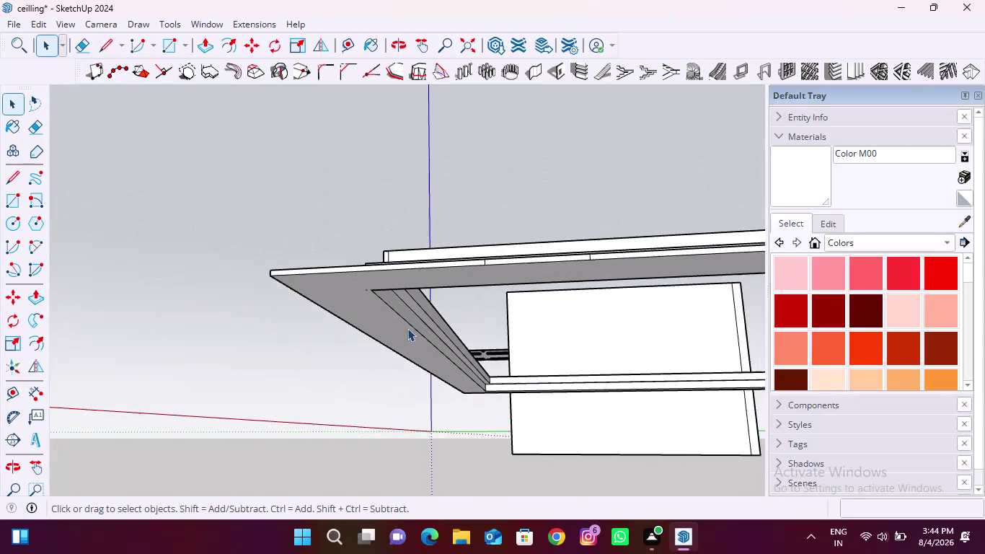
Switch to the Eraser and erase two stray lines at a cornice trim joint.
scroll(up, 3)
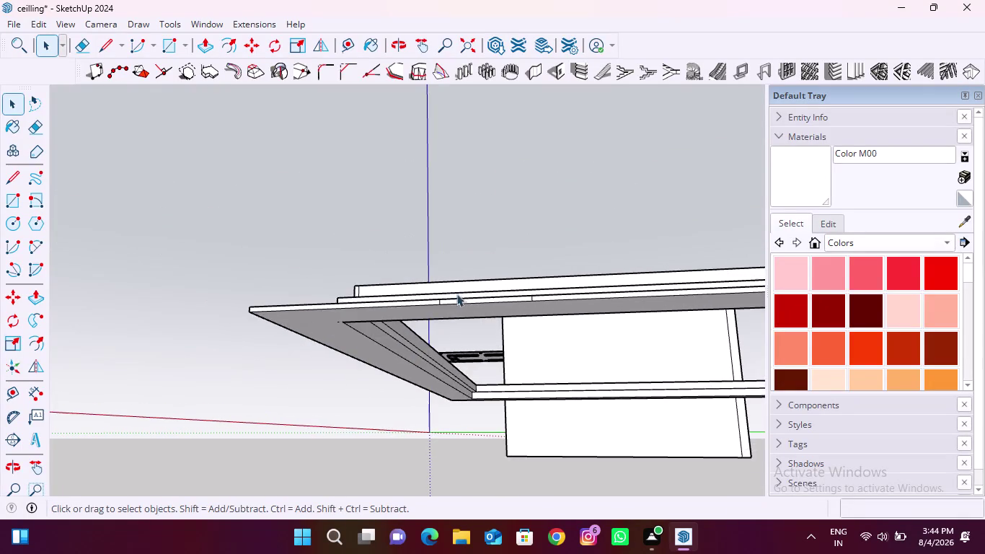
scroll(up, 3)
middle_drag(448, 320, 475, 374)
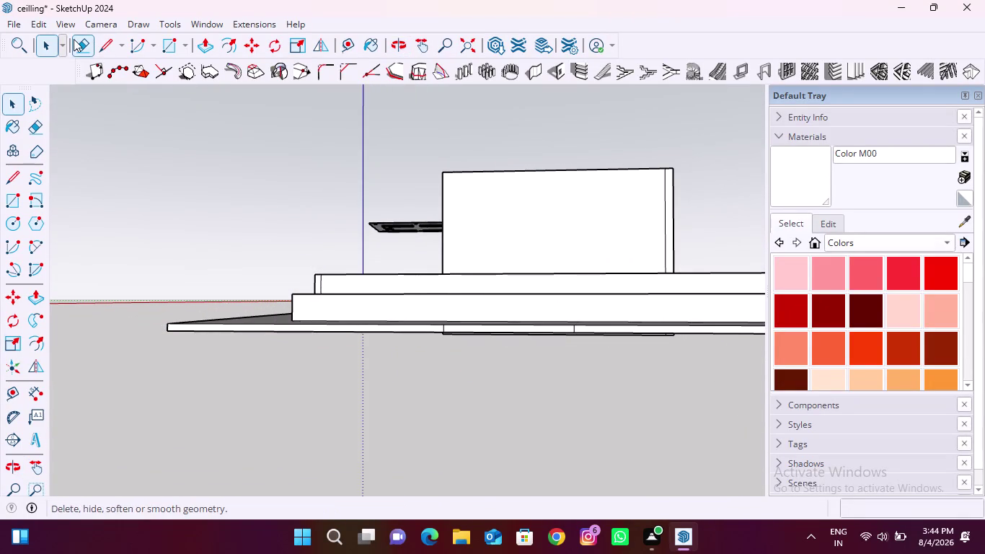
click(74, 39)
scroll(up, 3)
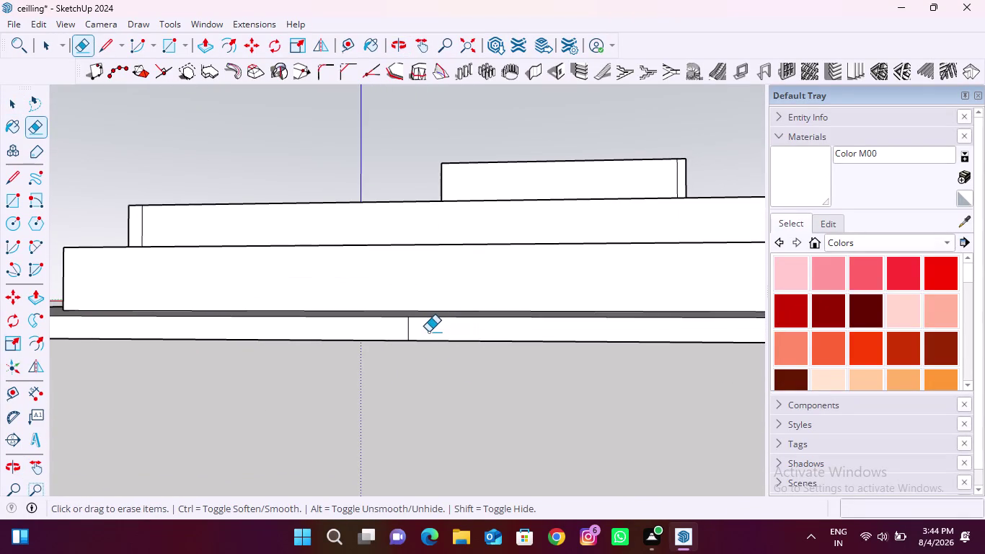
drag(419, 332, 379, 332)
scroll(down, 3)
scroll(up, 3)
drag(626, 332, 586, 337)
scroll(down, 3)
Orbit above the corner, then undo the last seven operations.
middle_drag(259, 296, 327, 383)
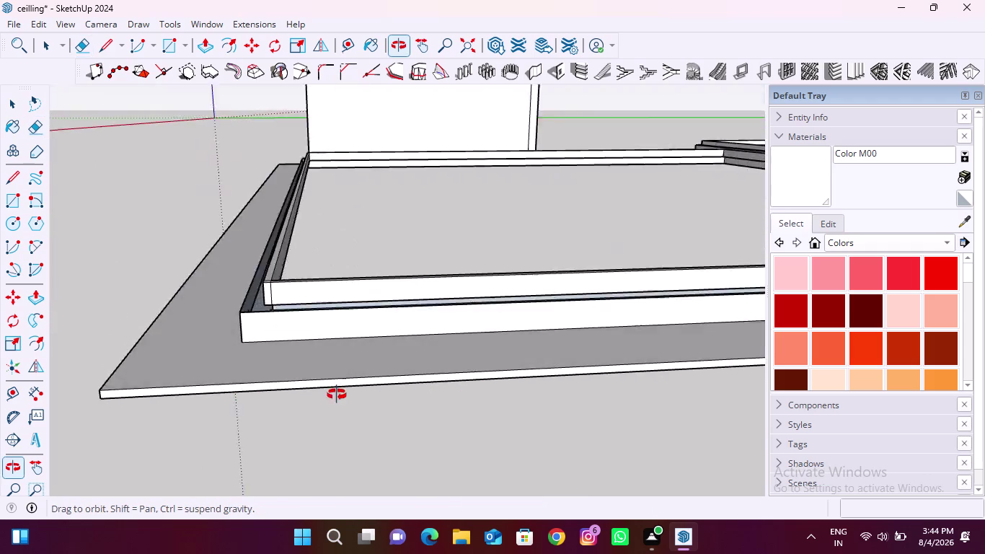
middle_drag(327, 383, 347, 403)
scroll(up, 3)
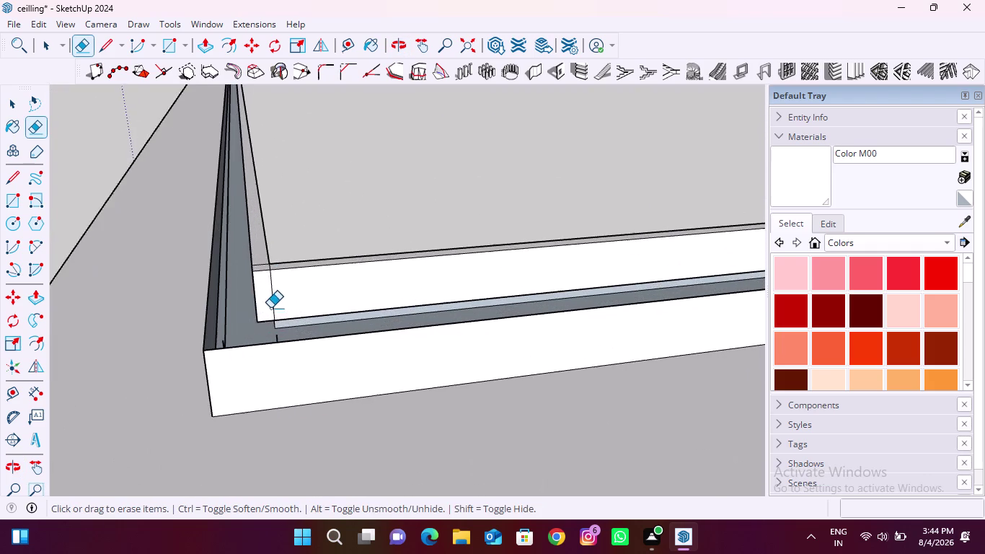
scroll(up, 3)
key(ctrl+z)
key(ctrl+z)
key(ctrl+z)
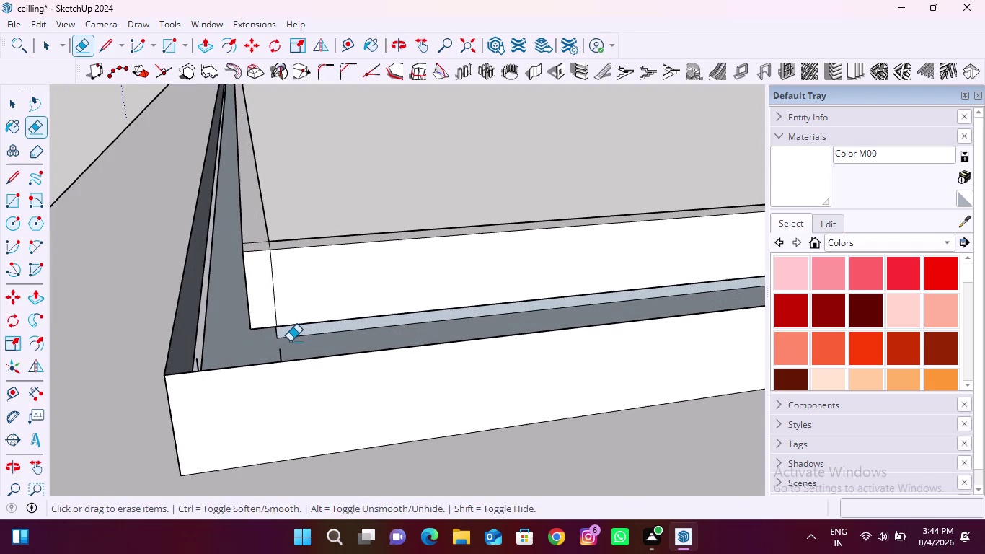
key(ctrl+z)
key(ctrl+z)
key(ctrl+z)
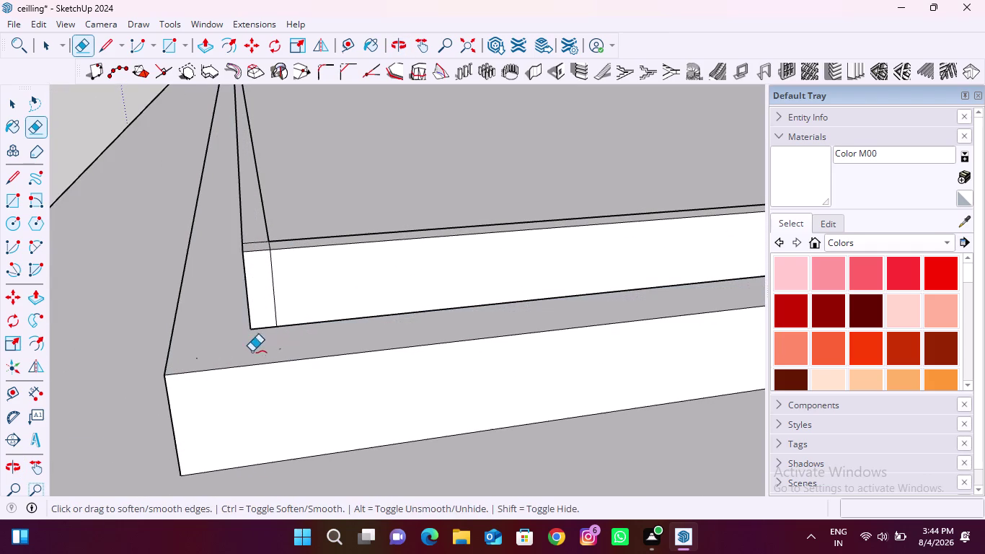
scroll(down, 3)
key(ctrl+z)
Orbit out and toward the notch in the cornice outline.
scroll(down, 3)
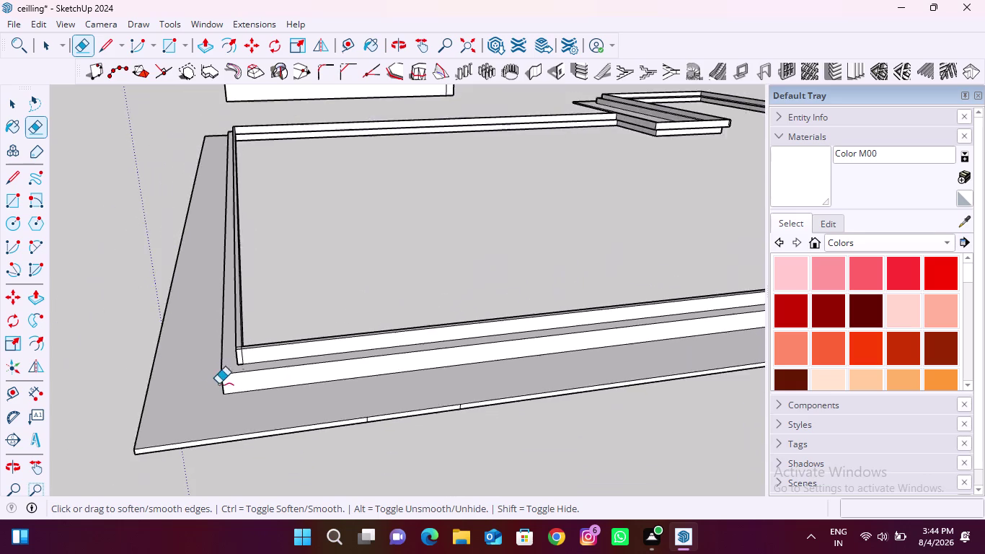
scroll(down, 3)
middle_drag(532, 388, 493, 373)
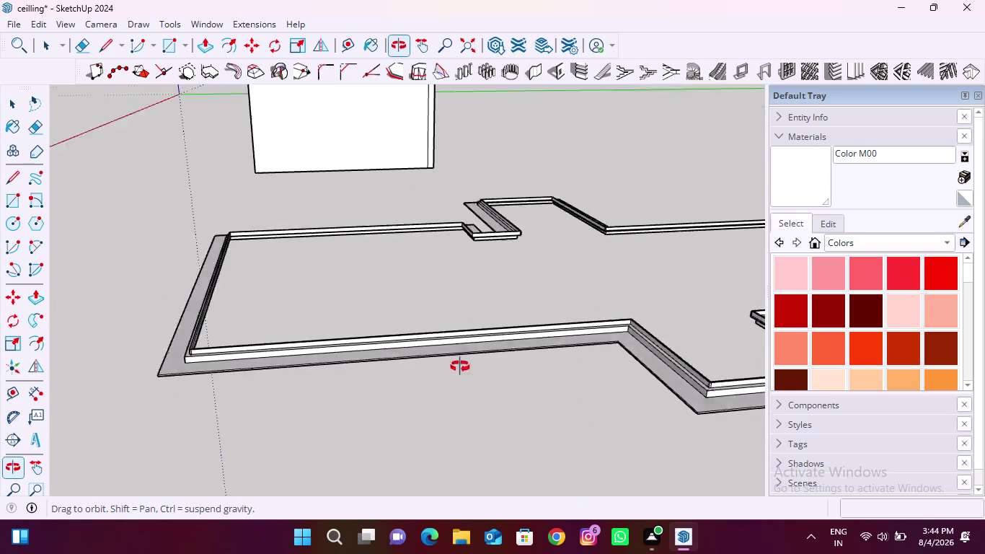
middle_drag(494, 373, 201, 420)
scroll(up, 3)
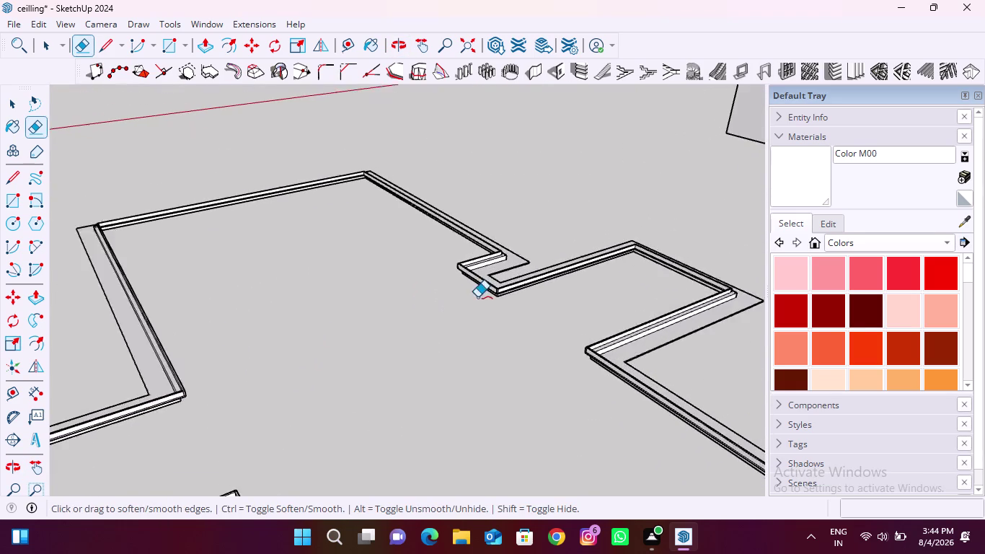
scroll(up, 3)
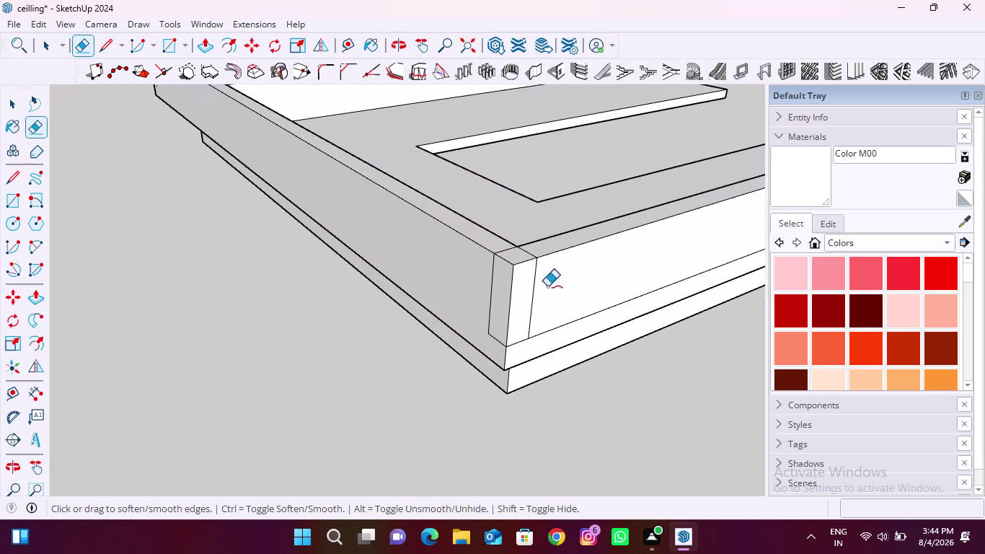
Erase all the stray joint edges around the first trim corner.
drag(548, 286, 531, 296)
drag(503, 299, 490, 293)
drag(489, 318, 499, 342)
drag(539, 321, 541, 336)
scroll(up, 3)
drag(497, 243, 506, 252)
drag(537, 249, 525, 259)
drag(523, 372, 522, 384)
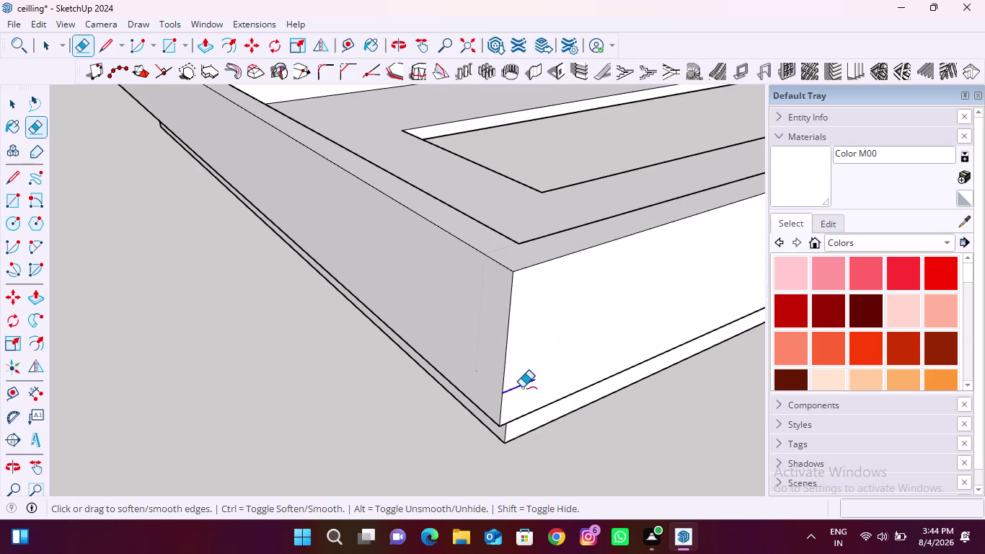
drag(522, 384, 522, 392)
View the trim from below and erase the diagonal joint line on its face.
scroll(down, 3)
scroll(down, 3)
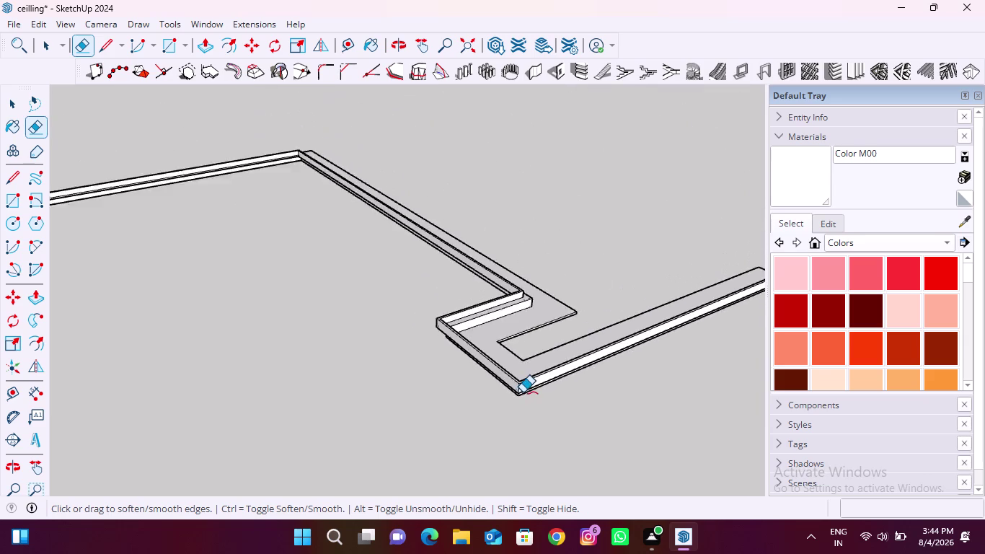
scroll(down, 3)
scroll(down, 3)
scroll(down, 3)
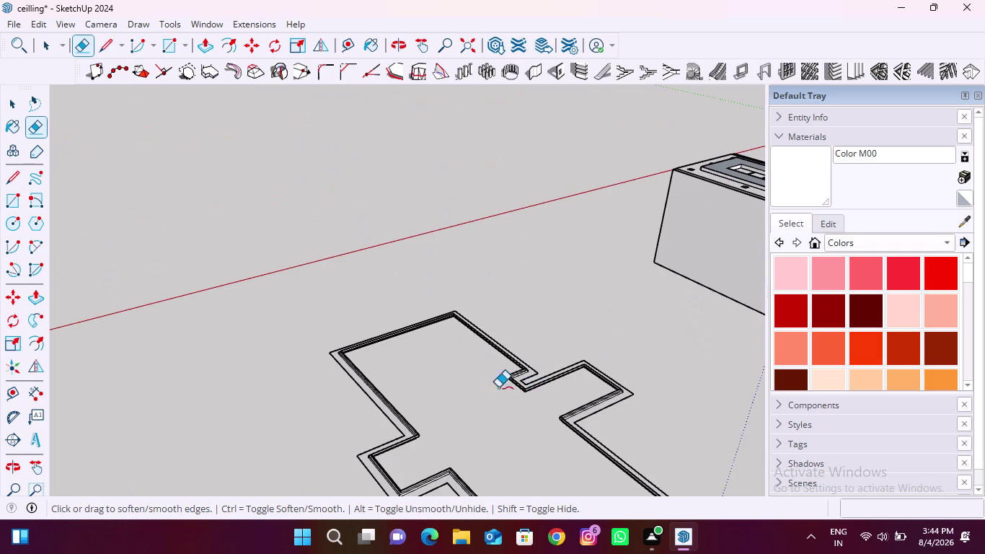
scroll(up, 3)
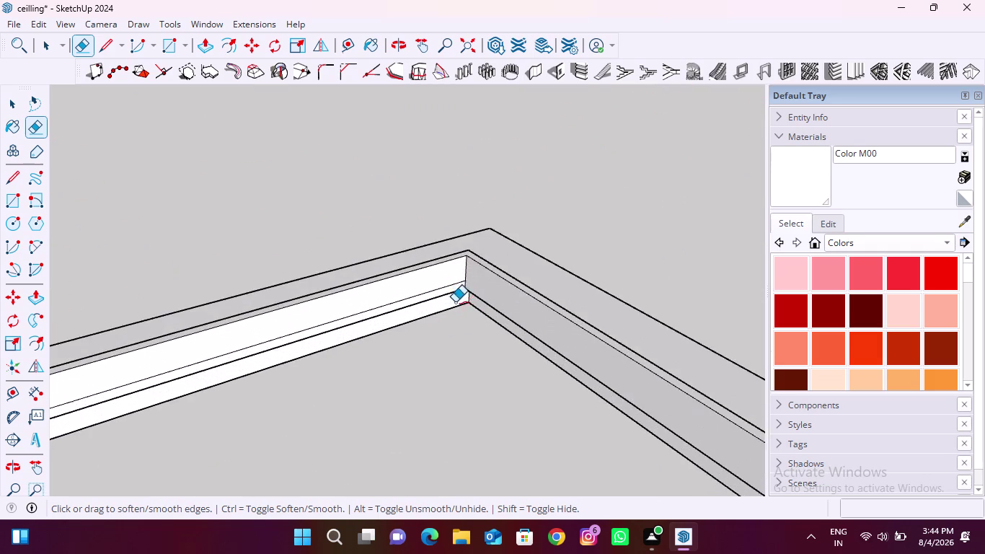
scroll(up, 3)
middle_drag(453, 298, 502, 207)
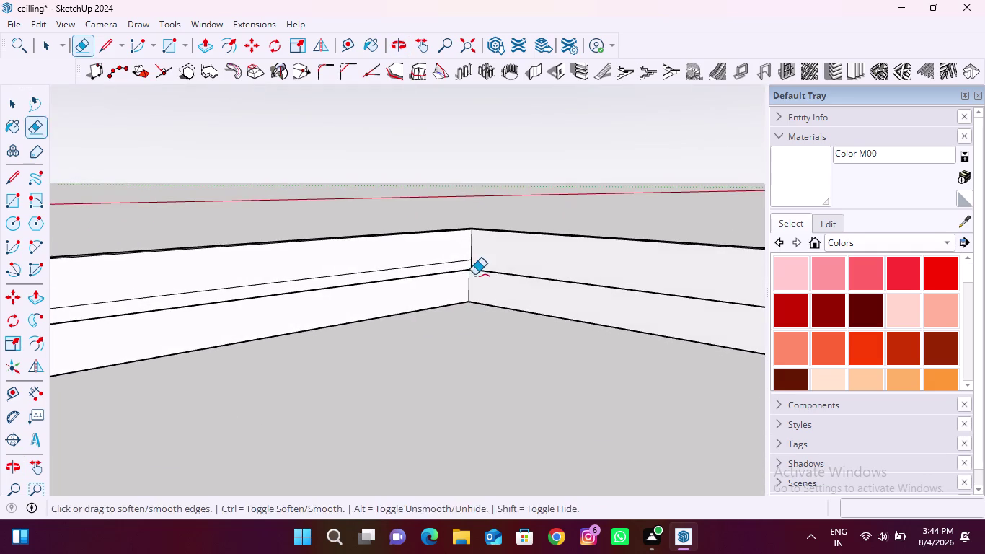
middle_drag(475, 275, 563, 192)
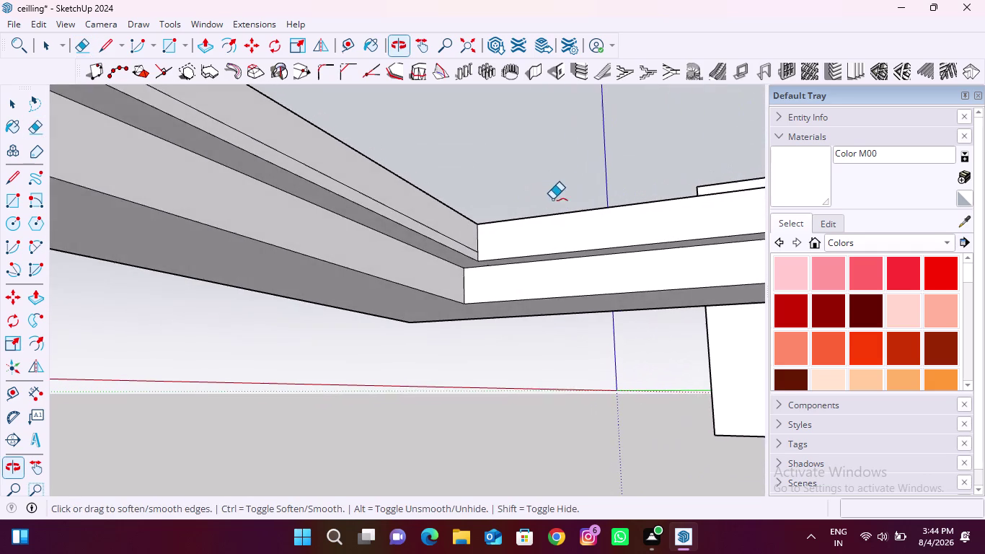
scroll(up, 3)
scroll(up, 3)
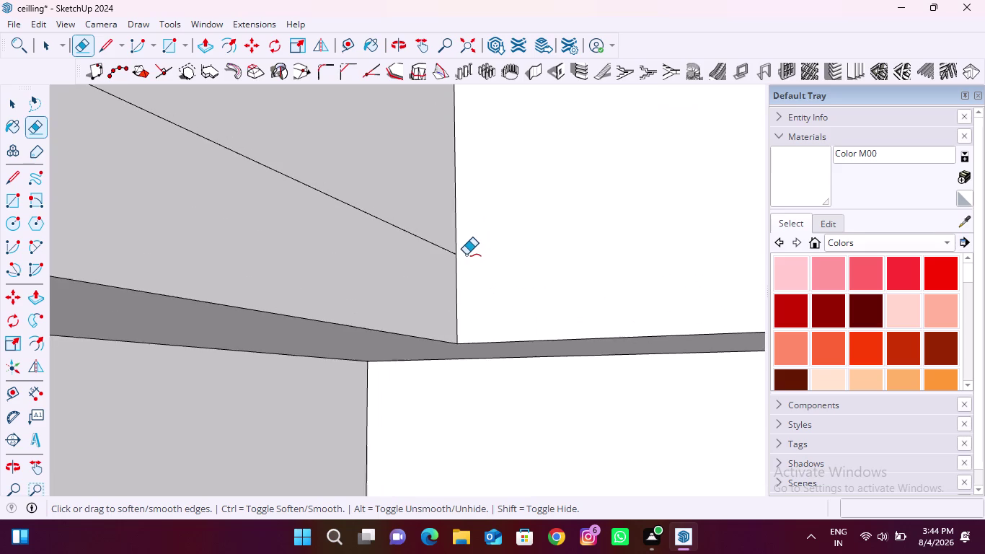
scroll(up, 3)
drag(431, 246, 432, 236)
Orbit under the trim and over to another trim corner from above.
scroll(down, 3)
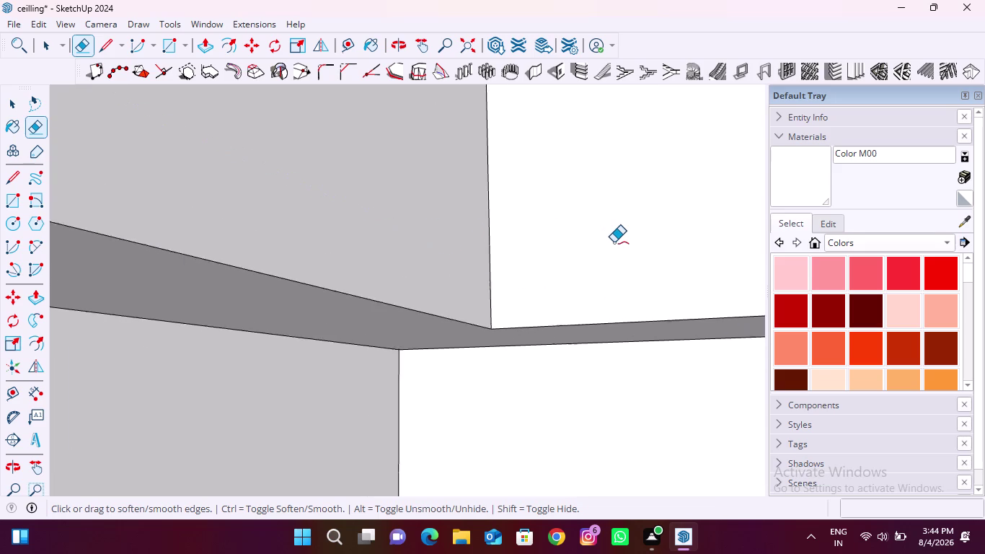
scroll(down, 3)
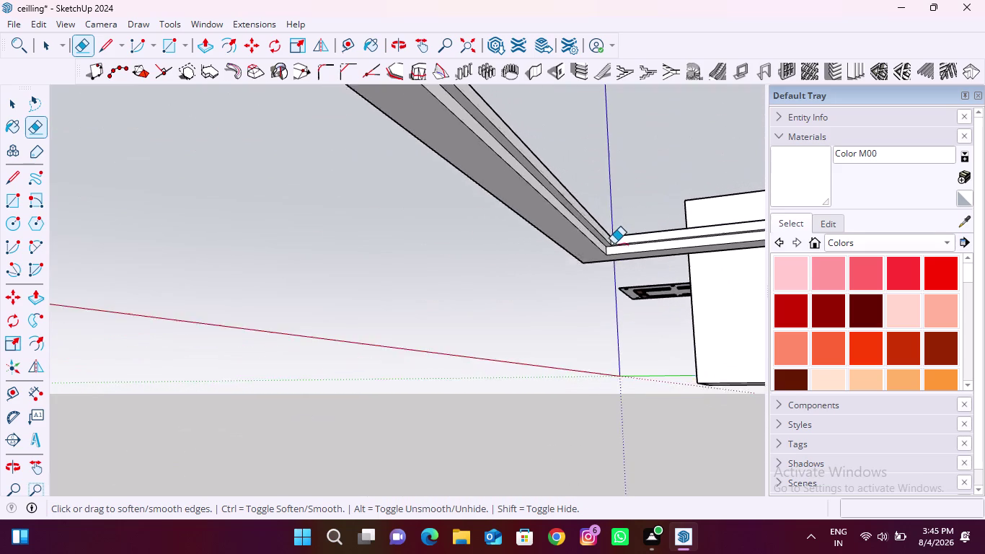
scroll(down, 3)
middle_drag(592, 251, 281, 294)
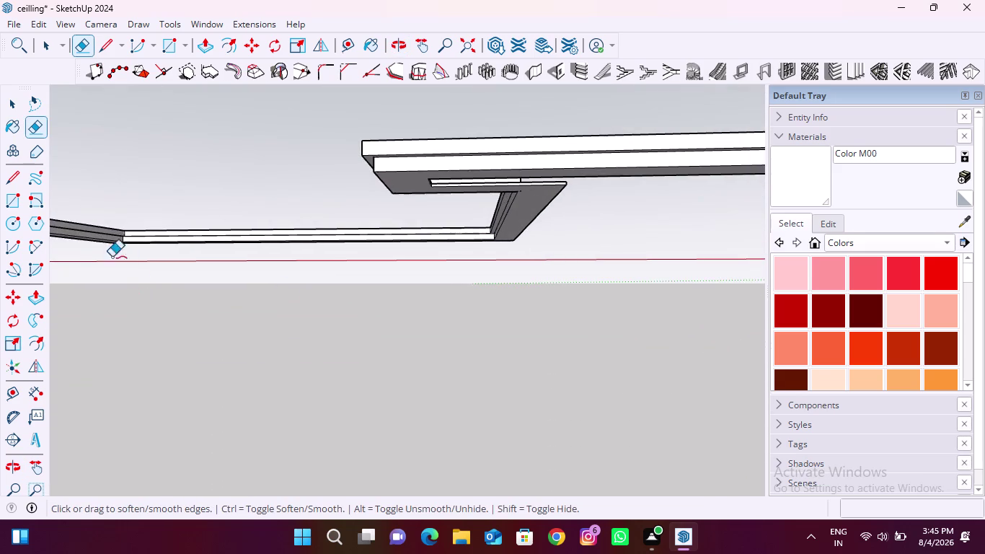
scroll(up, 3)
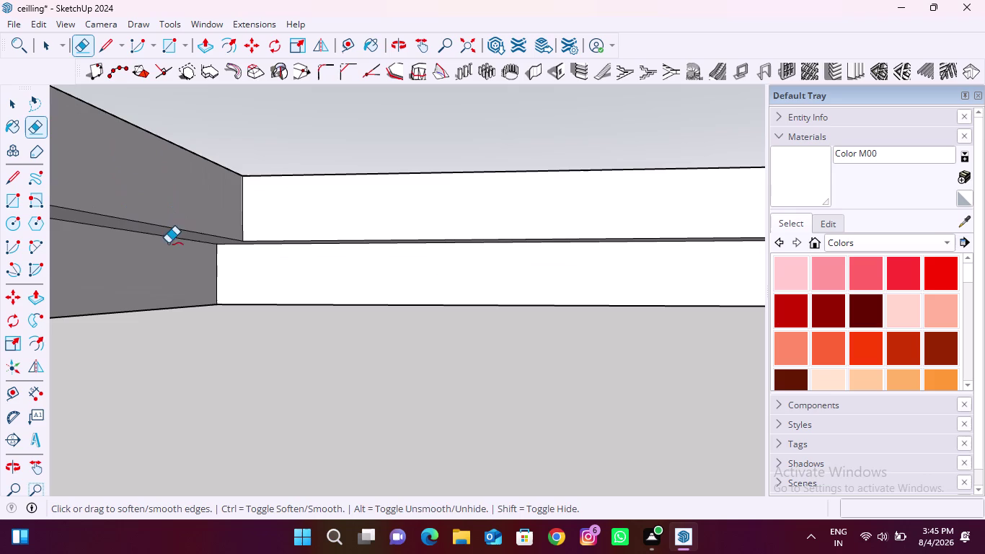
middle_drag(259, 195, 581, 417)
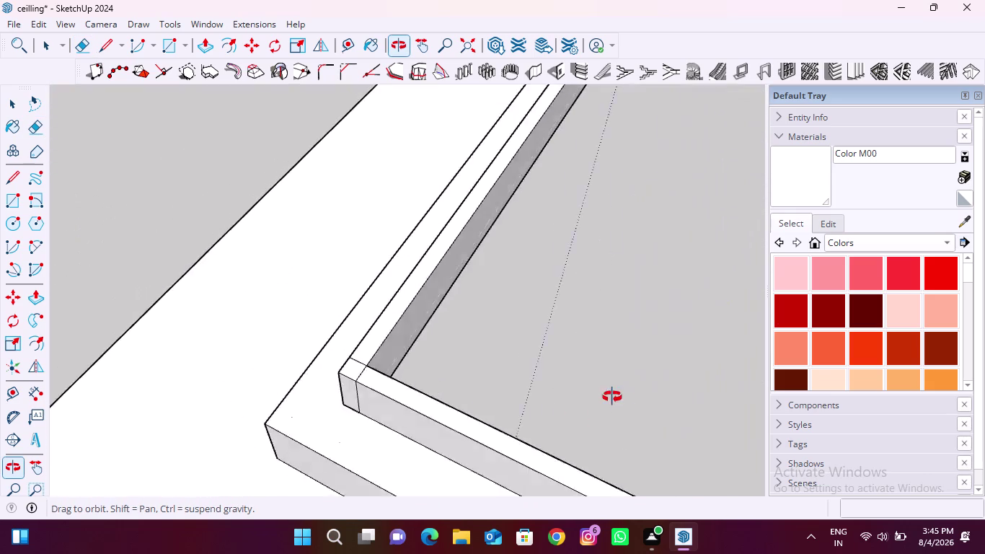
Erase the joint lines on the corner's front and side faces.
middle_drag(581, 417, 642, 368)
scroll(up, 3)
drag(420, 292, 416, 310)
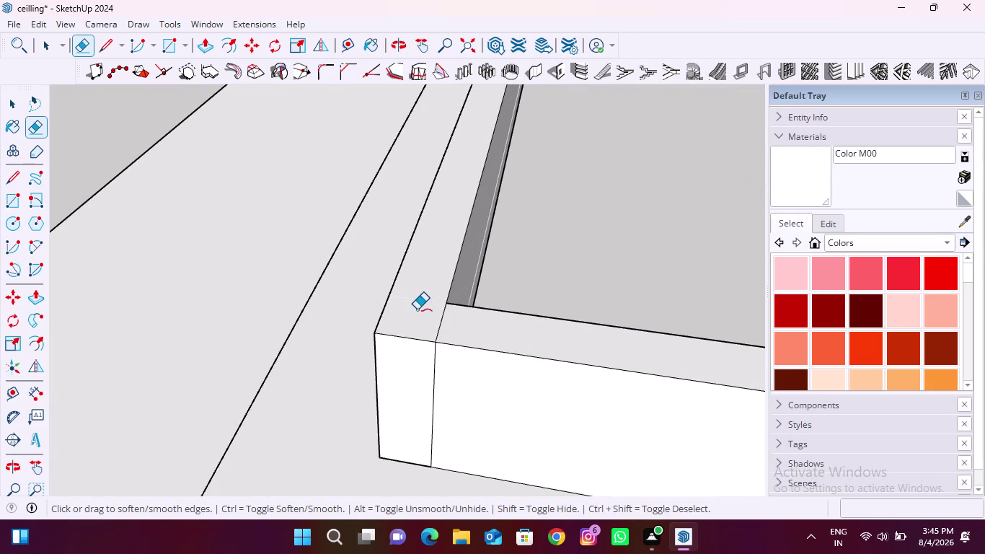
drag(430, 314, 454, 328)
drag(429, 368, 458, 381)
middle_drag(367, 376, 423, 365)
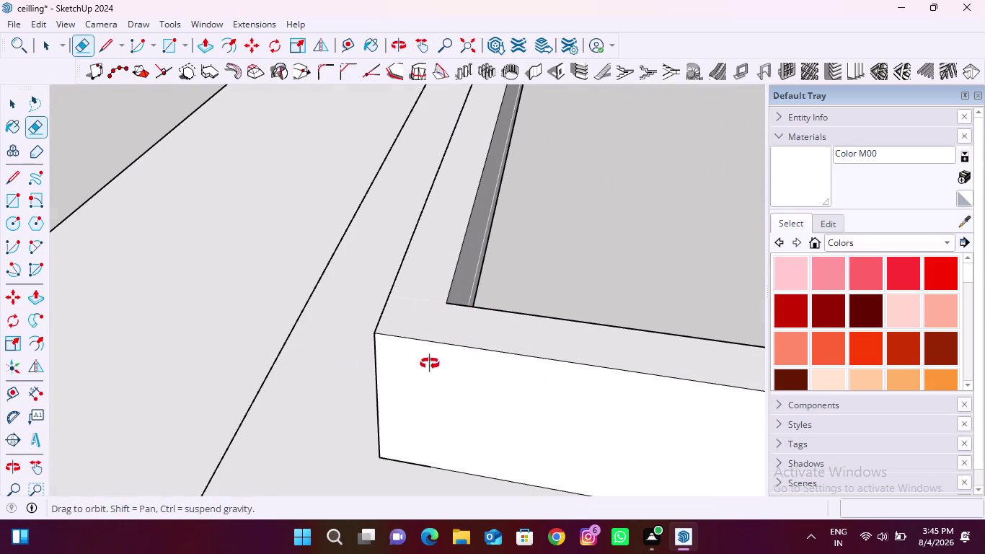
middle_drag(422, 365, 533, 324)
drag(398, 318, 418, 331)
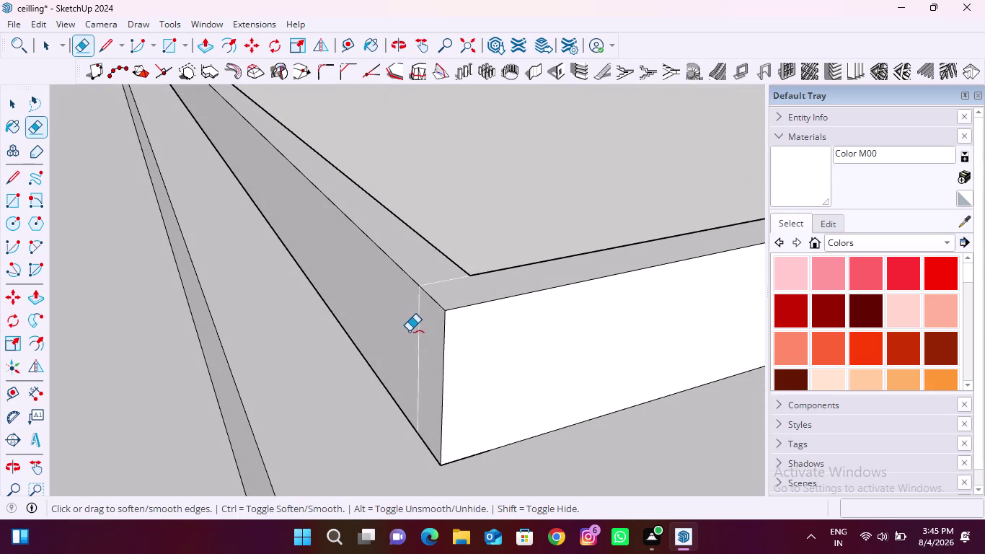
Zoom in and erase two joint edges at the next corner.
scroll(down, 3)
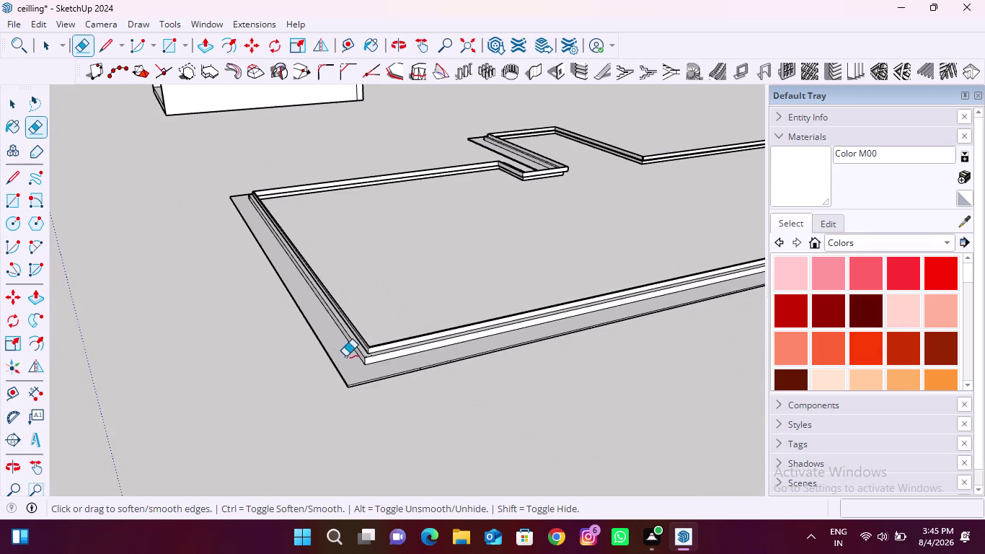
scroll(down, 3)
scroll(up, 3)
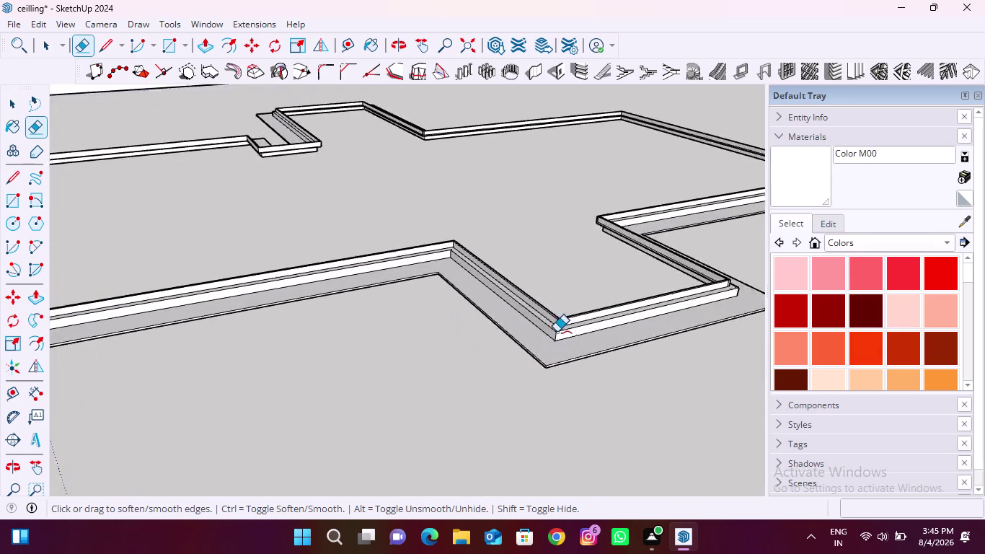
scroll(up, 3)
scroll(up, 3)
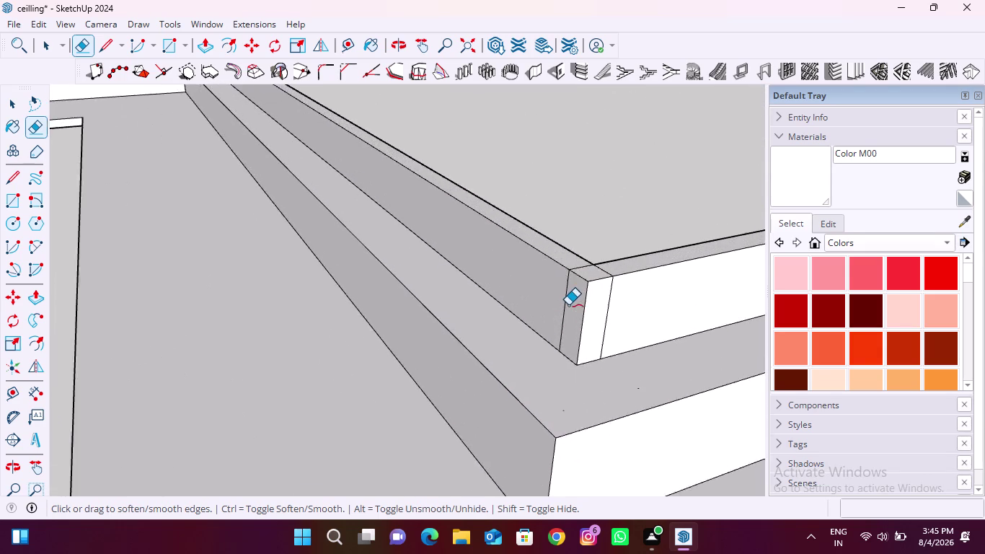
scroll(up, 3)
click(568, 305)
drag(648, 308, 632, 317)
Orbit around the corner and erase the joint lines across its top.
middle_drag(601, 261, 570, 366)
scroll(up, 3)
scroll(up, 3)
drag(594, 257, 593, 258)
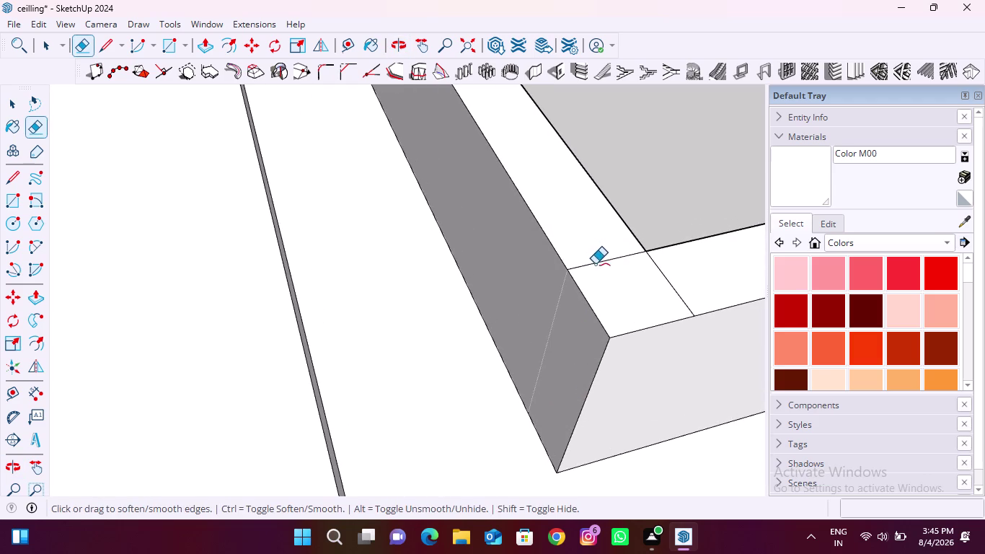
drag(593, 258, 601, 274)
drag(675, 275, 650, 294)
Erase the remaining stray line at the corner joint.
scroll(down, 3)
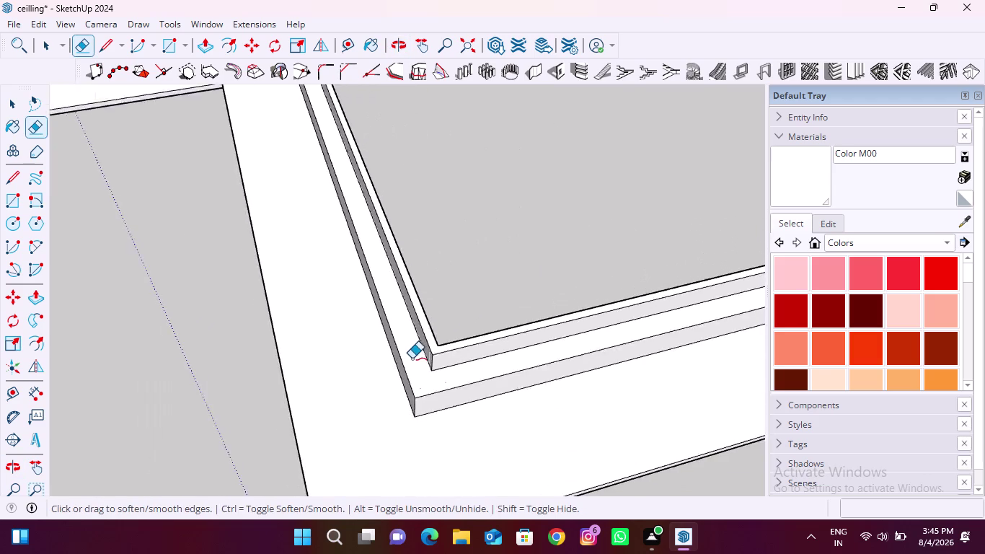
scroll(down, 3)
scroll(up, 3)
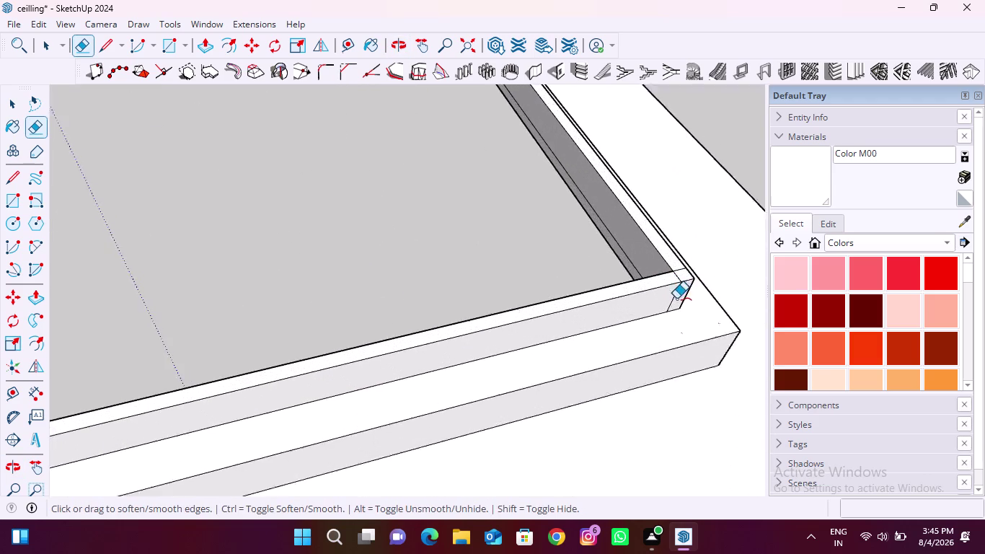
scroll(up, 3)
drag(679, 232, 682, 246)
click(676, 256)
Orbit to view the trim from the side, then switch to Select.
drag(692, 279, 670, 287)
middle_drag(687, 282, 232, 103)
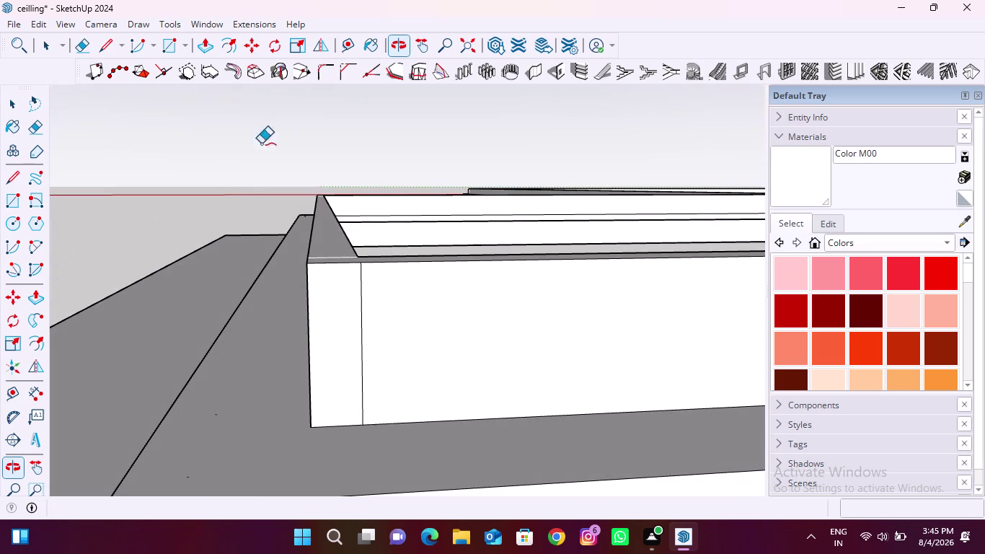
drag(355, 322, 366, 323)
scroll(down, 3)
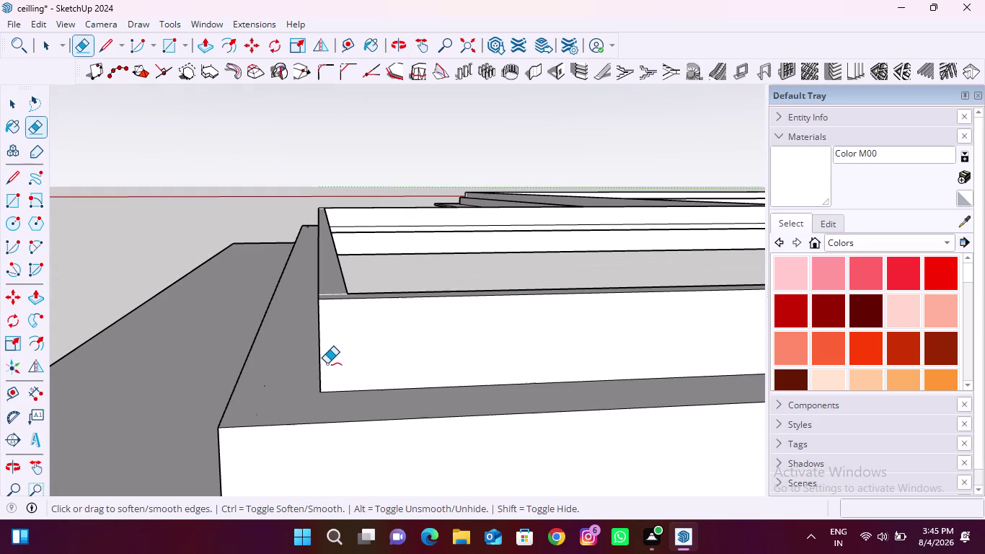
key(Escape)
key(space)
Select the trim's front faces and end strip to check them, then view the whole layout.
click(259, 193)
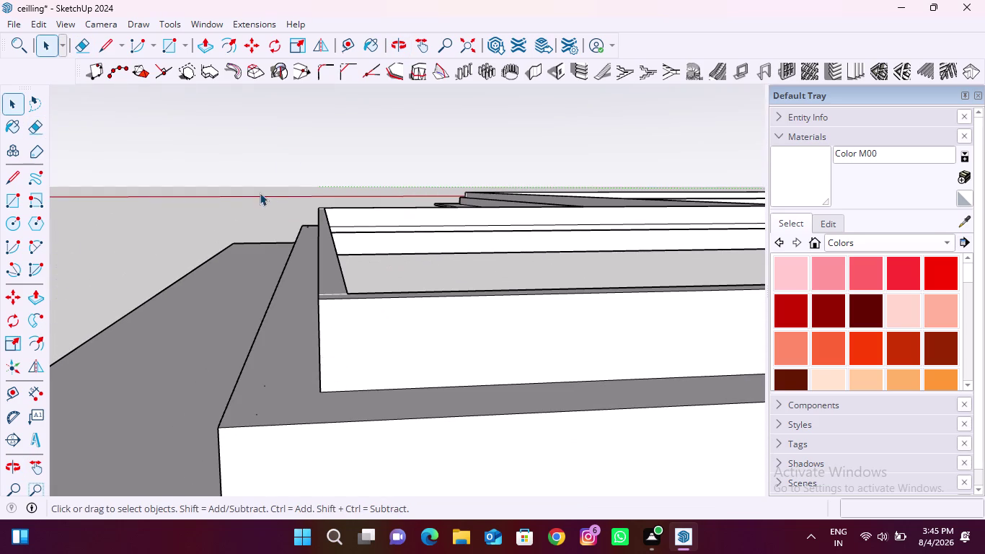
click(432, 262)
click(405, 339)
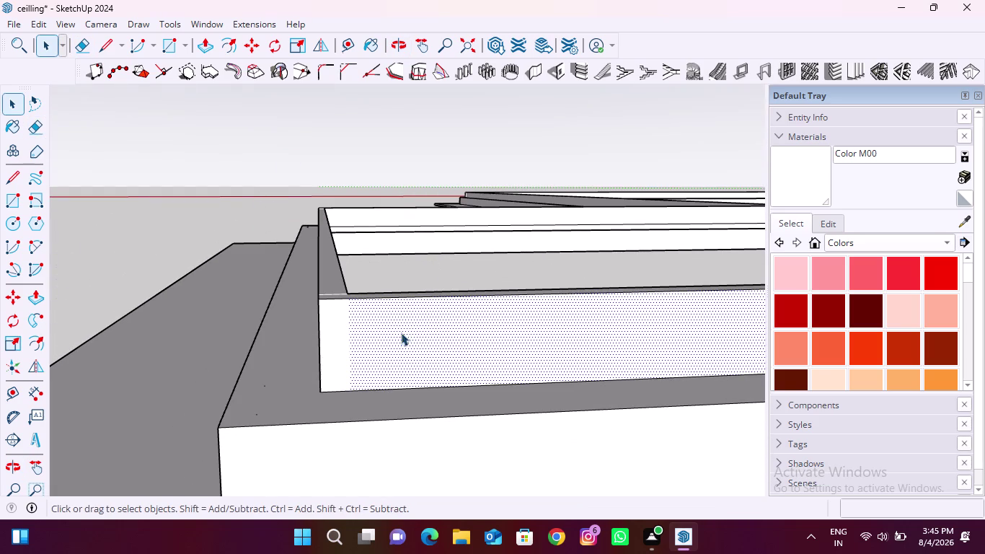
click(423, 265)
double_click(324, 325)
key(Escape)
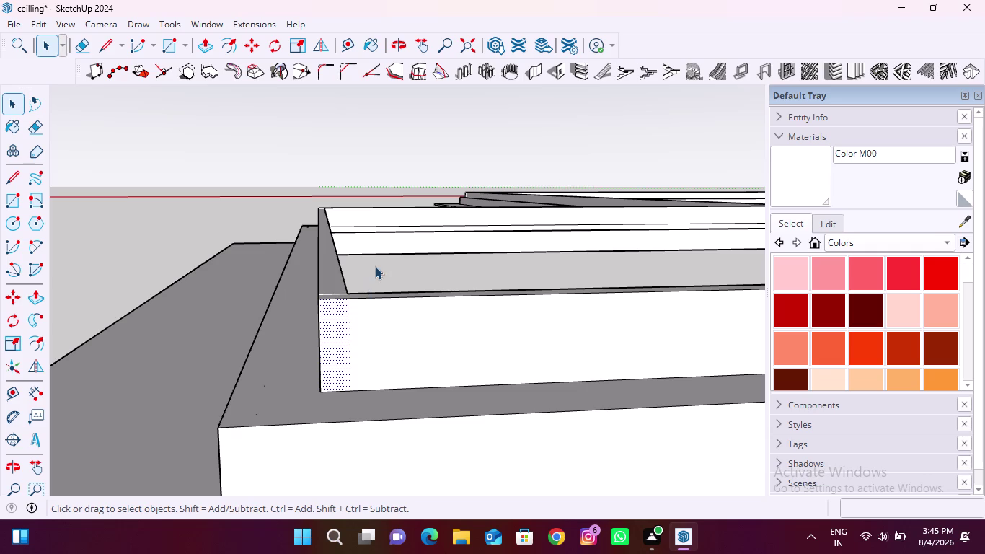
click(375, 266)
middle_drag(423, 344, 255, 311)
scroll(down, 3)
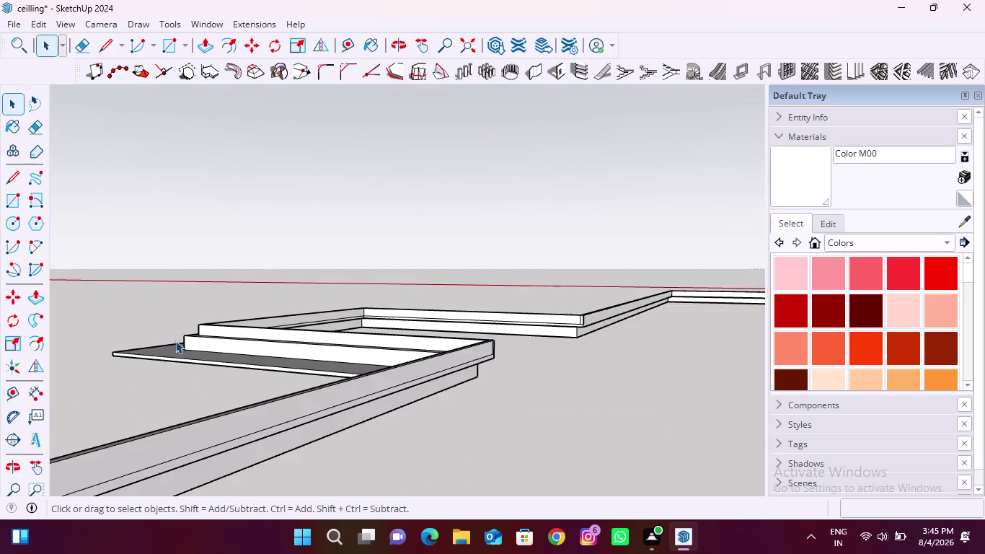
scroll(down, 3)
scroll(up, 3)
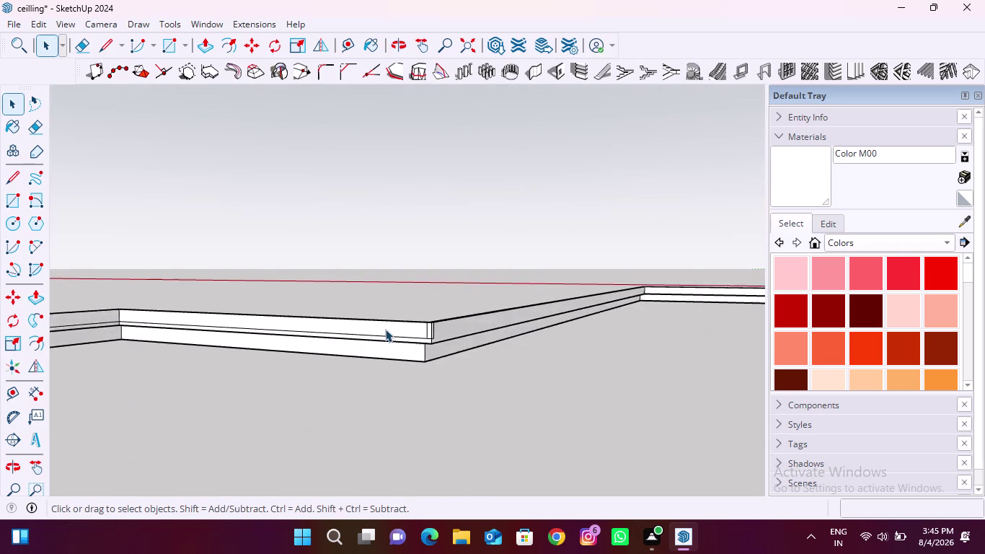
scroll(up, 3)
Erase the extra corner lines, the vertical corner joint and the trim-end joint line.
click(85, 48)
scroll(up, 3)
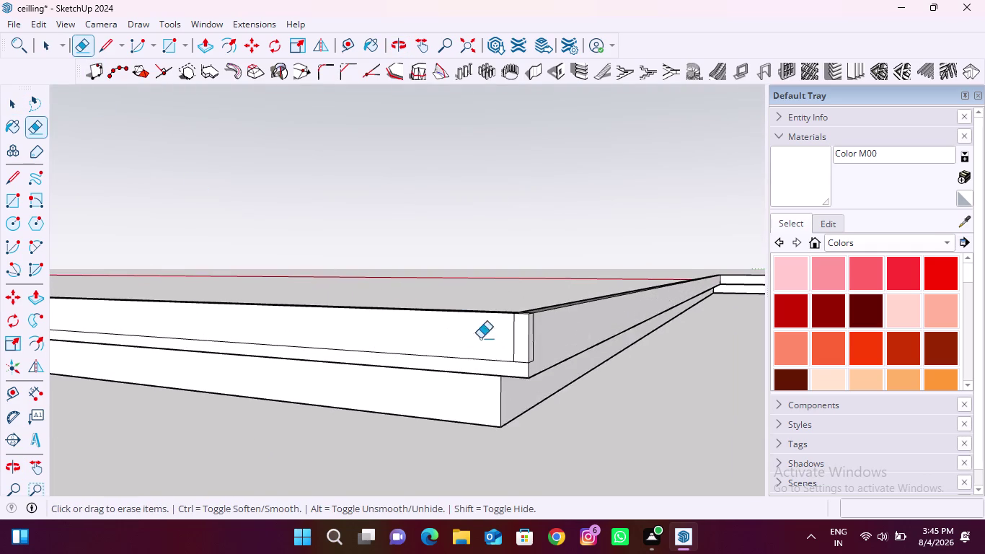
scroll(up, 3)
drag(512, 354, 533, 366)
drag(524, 366, 525, 384)
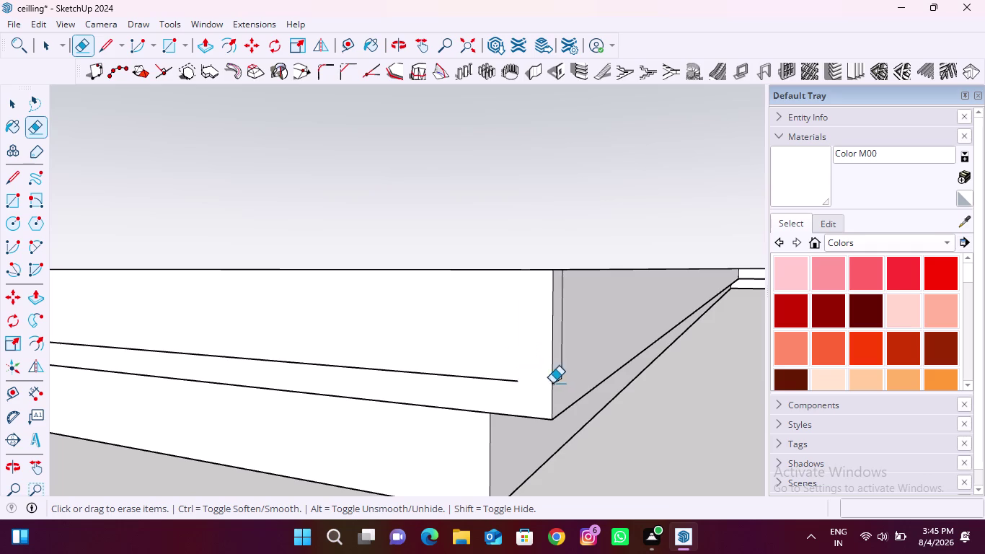
scroll(up, 3)
drag(566, 366, 559, 394)
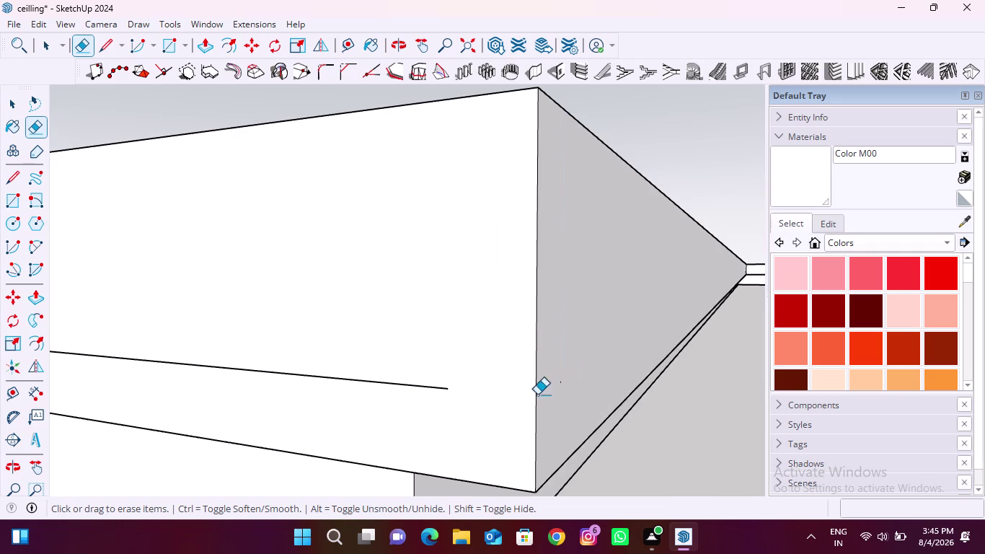
drag(426, 369, 427, 402)
scroll(down, 3)
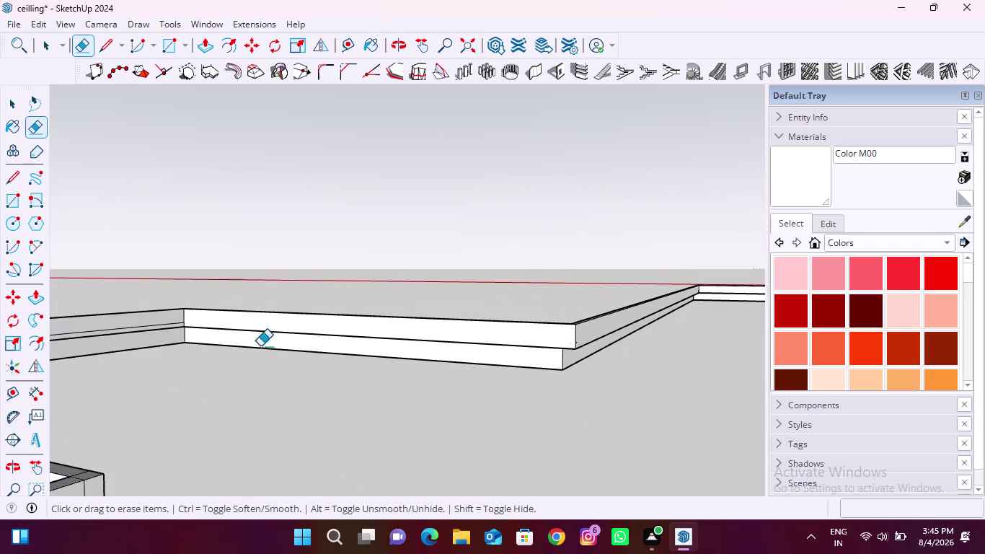
scroll(up, 3)
Erase the leftover joint edges nearby, undoing one mistaken erase.
drag(193, 326, 196, 336)
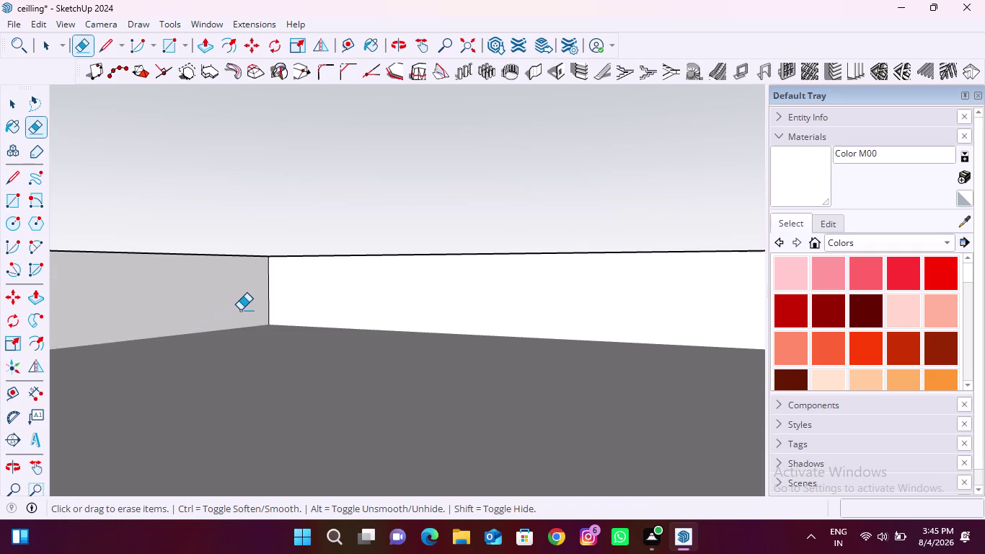
scroll(down, 3)
key(ctrl+z)
scroll(down, 3)
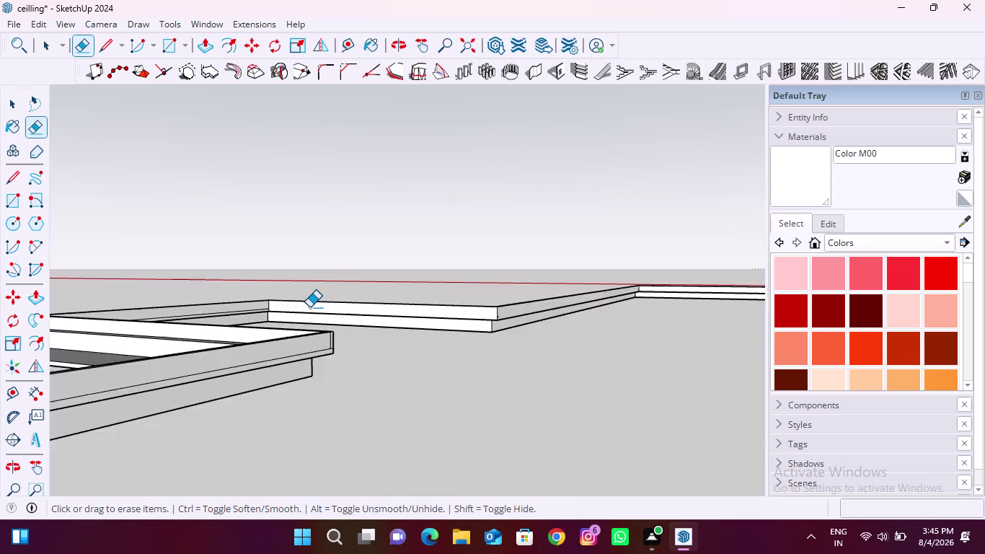
scroll(down, 3)
scroll(up, 3)
drag(327, 305, 326, 337)
drag(324, 306, 343, 328)
Erase the extra edge at the outer cornice corner.
middle_drag(328, 275, 331, 281)
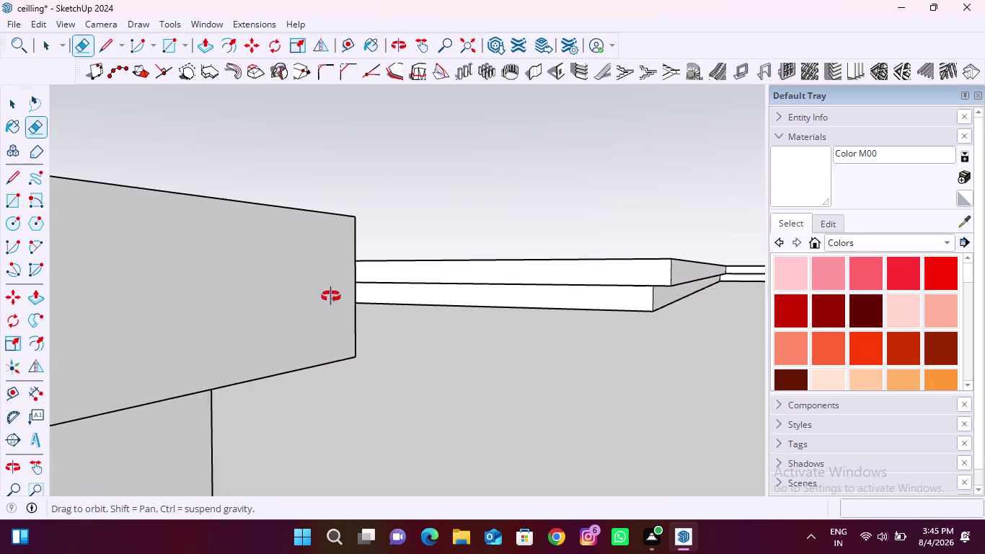
middle_drag(331, 281, 333, 422)
scroll(up, 3)
drag(310, 224, 320, 251)
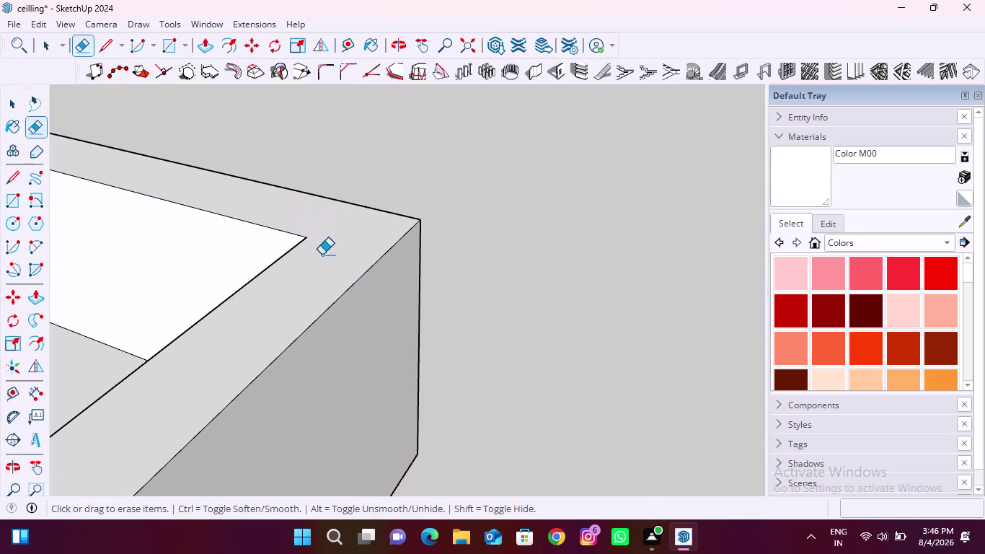
scroll(down, 3)
scroll(up, 3)
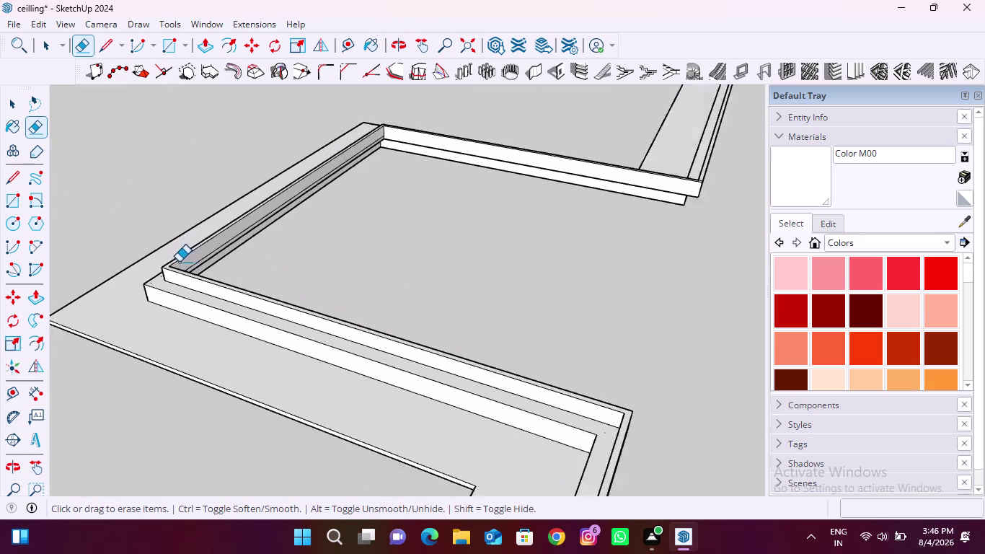
scroll(up, 3)
Erase the extra line at the inner corner, then undo that erase.
middle_drag(334, 335, 78, 289)
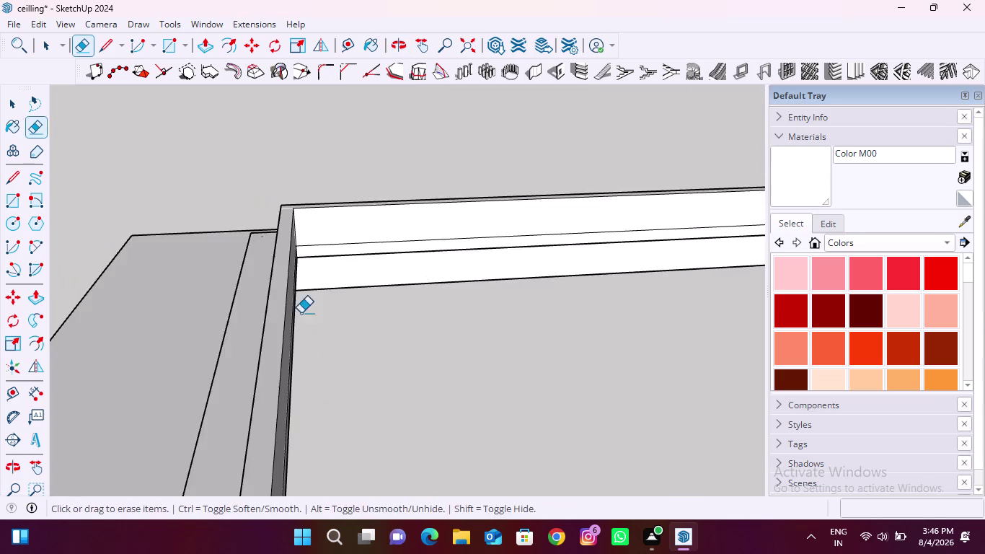
middle_drag(295, 307, 151, 235)
scroll(up, 3)
drag(312, 242, 312, 261)
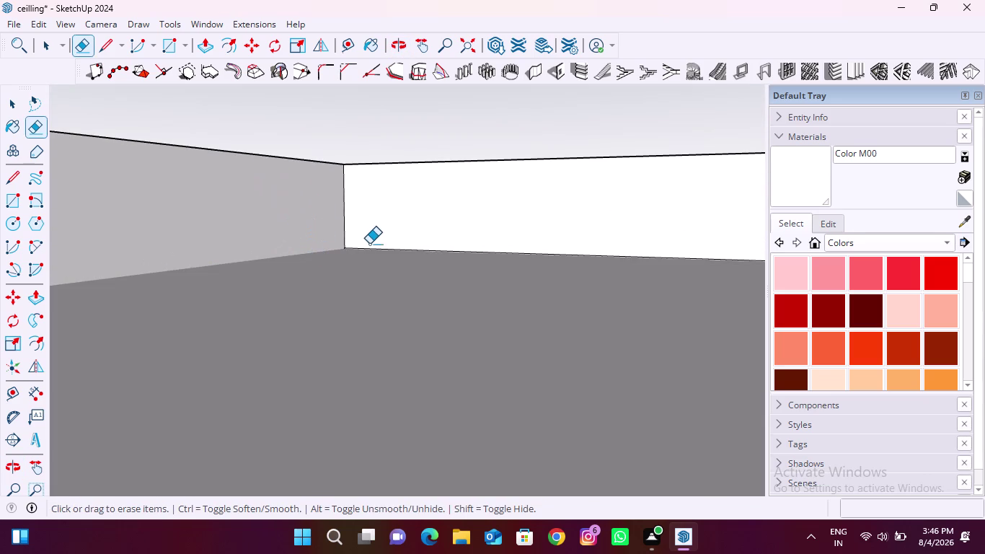
scroll(down, 3)
key(ctrl+z)
scroll(down, 3)
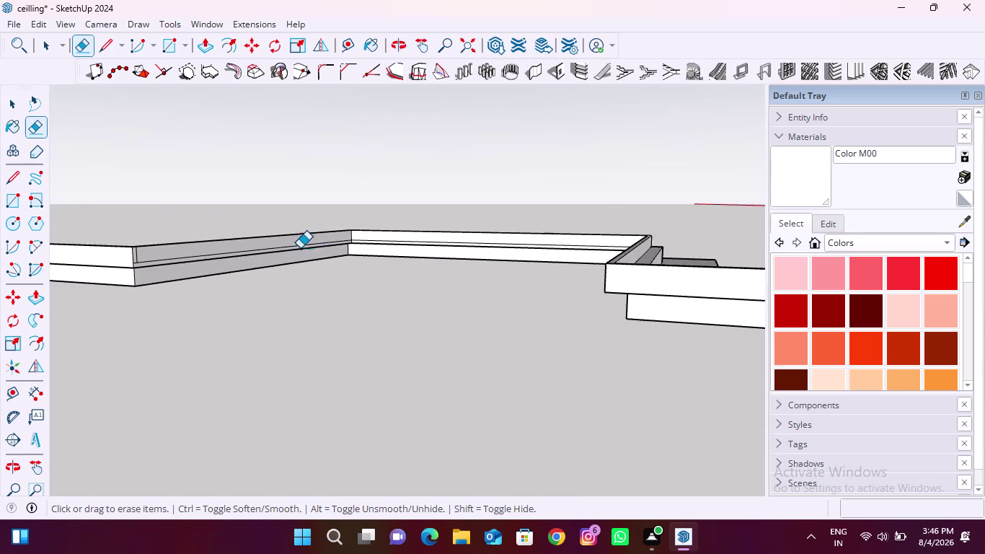
scroll(down, 3)
scroll(up, 3)
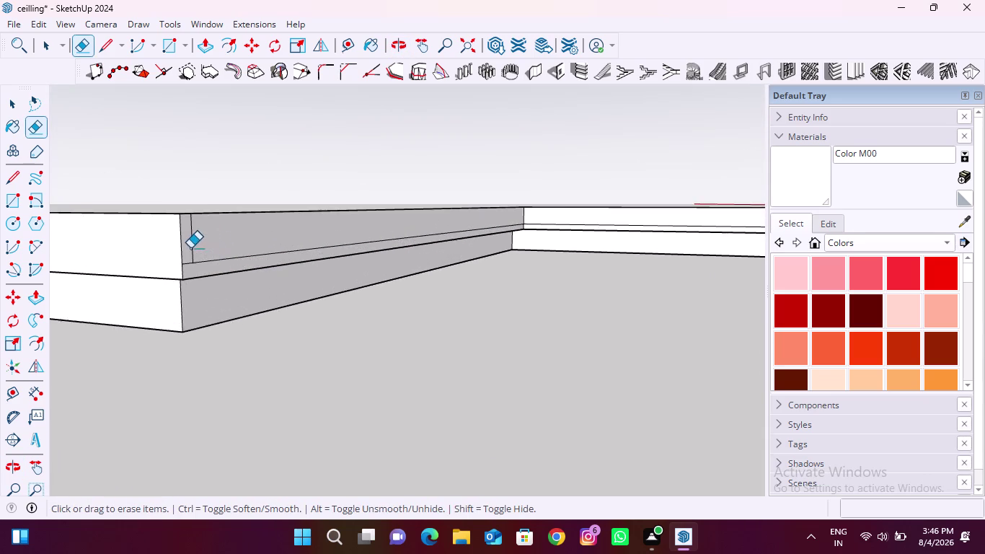
scroll(up, 3)
Erase the joint lines and vertical joint lines between adjoining trim pieces.
drag(198, 299, 202, 344)
drag(201, 315, 233, 264)
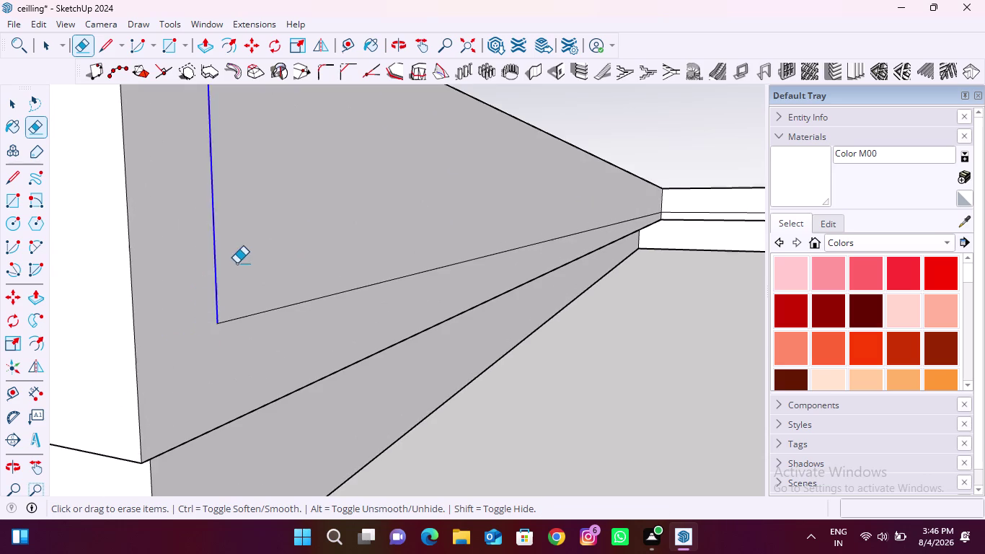
drag(234, 264, 235, 263)
drag(243, 272, 248, 314)
scroll(down, 3)
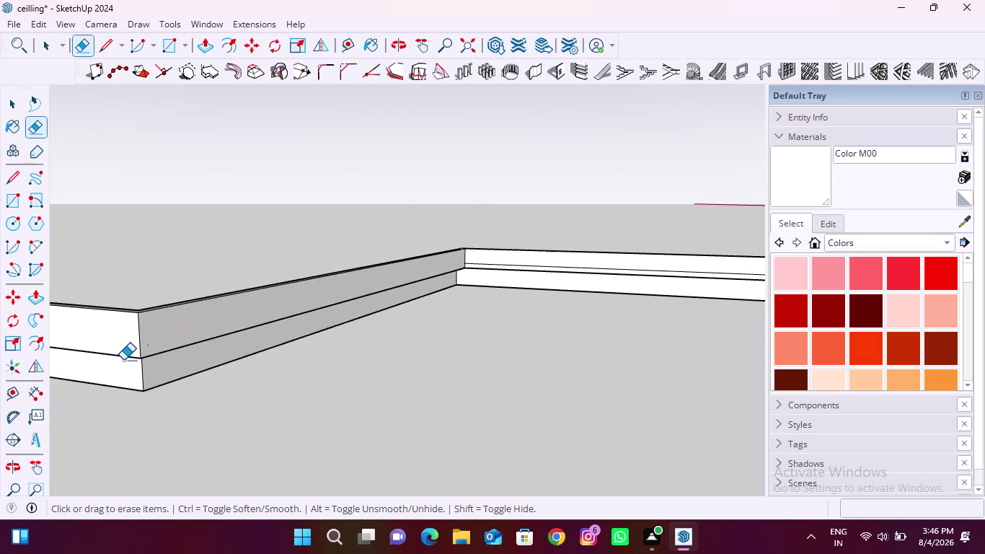
scroll(down, 3)
middle_drag(129, 363, 234, 389)
scroll(up, 3)
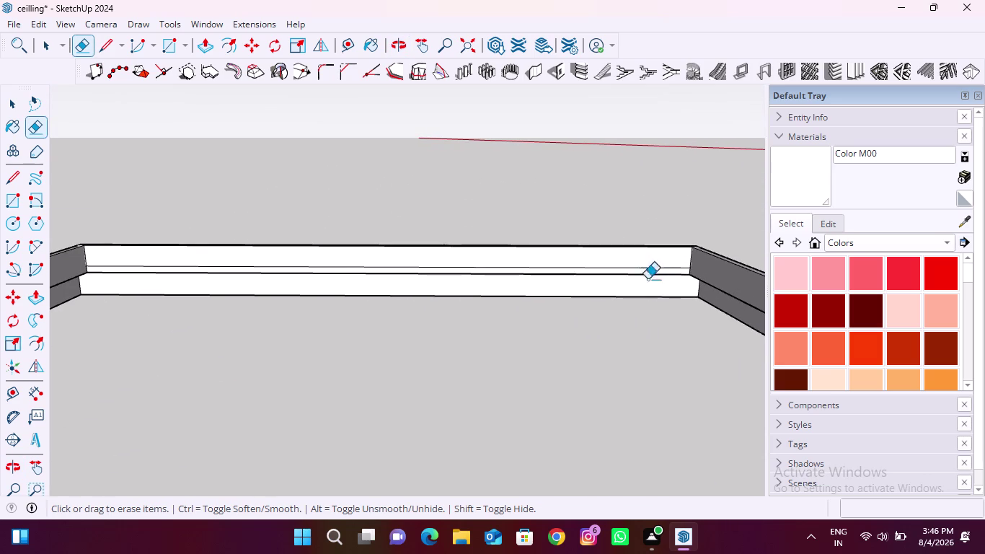
scroll(up, 3)
middle_drag(78, 270, 534, 330)
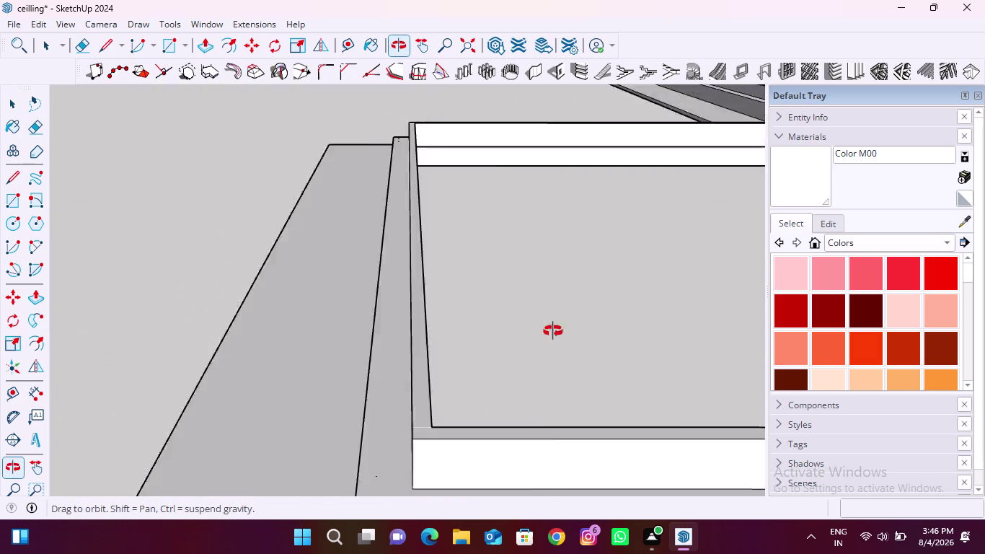
middle_drag(533, 330, 108, 360)
scroll(up, 3)
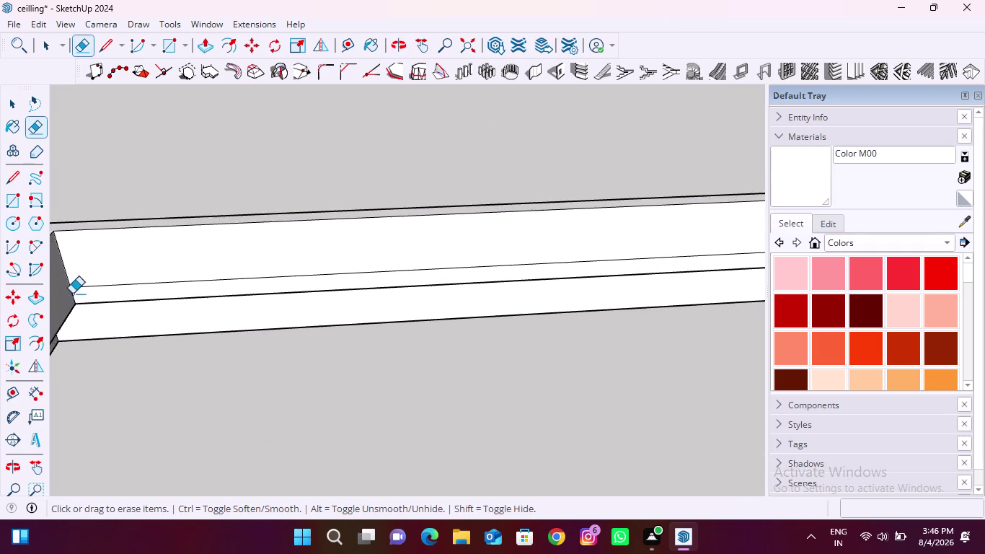
scroll(up, 3)
drag(103, 261, 121, 300)
scroll(down, 3)
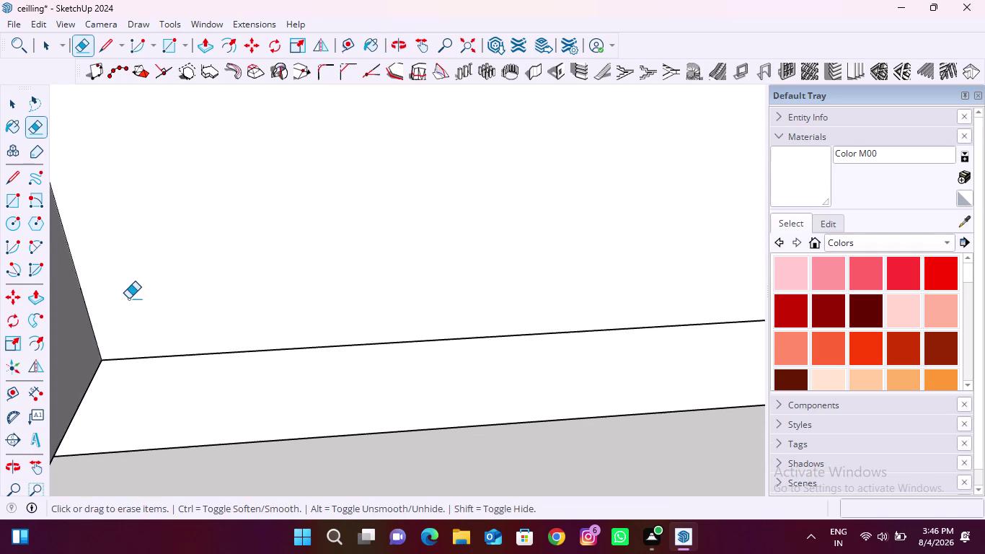
scroll(down, 3)
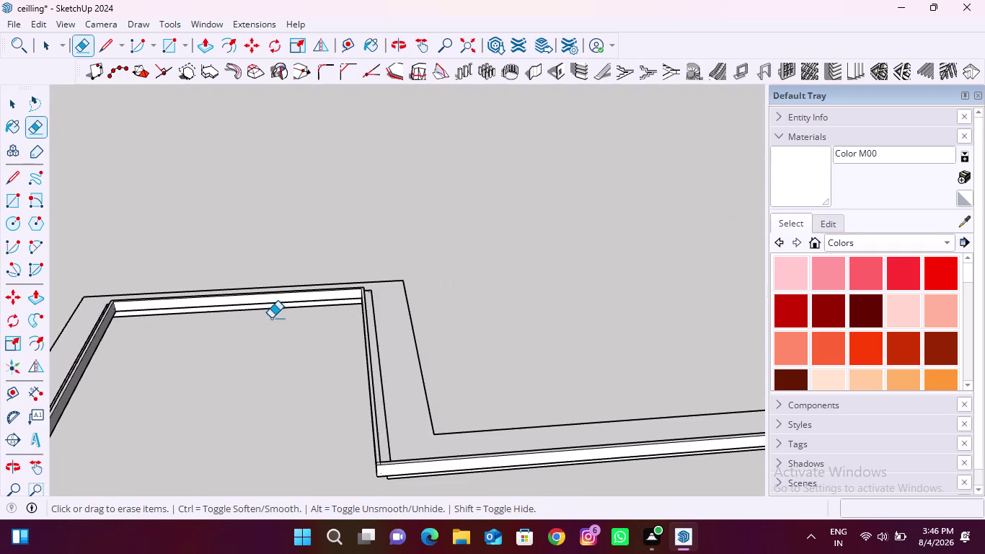
scroll(up, 3)
middle_drag(296, 348, 363, 289)
scroll(up, 3)
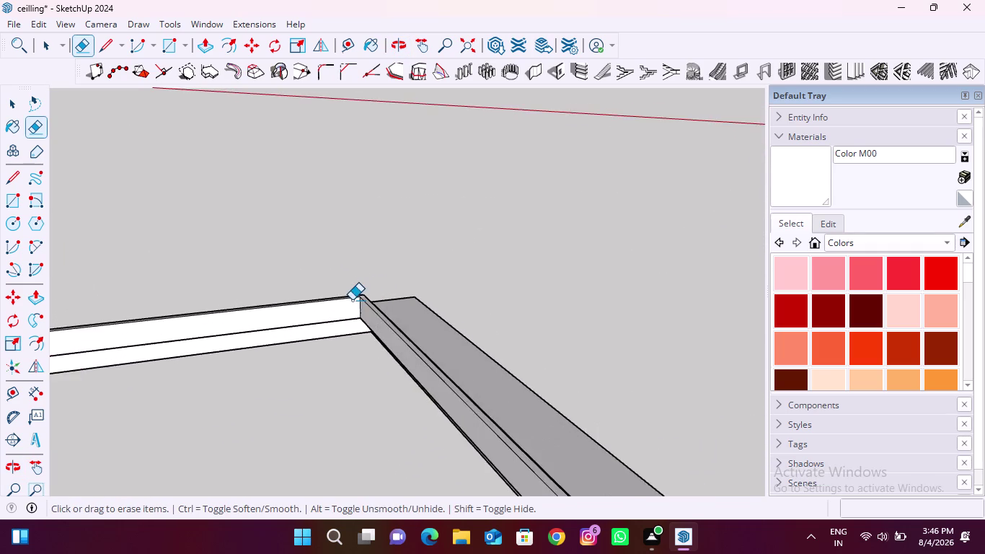
scroll(up, 3)
scroll(down, 3)
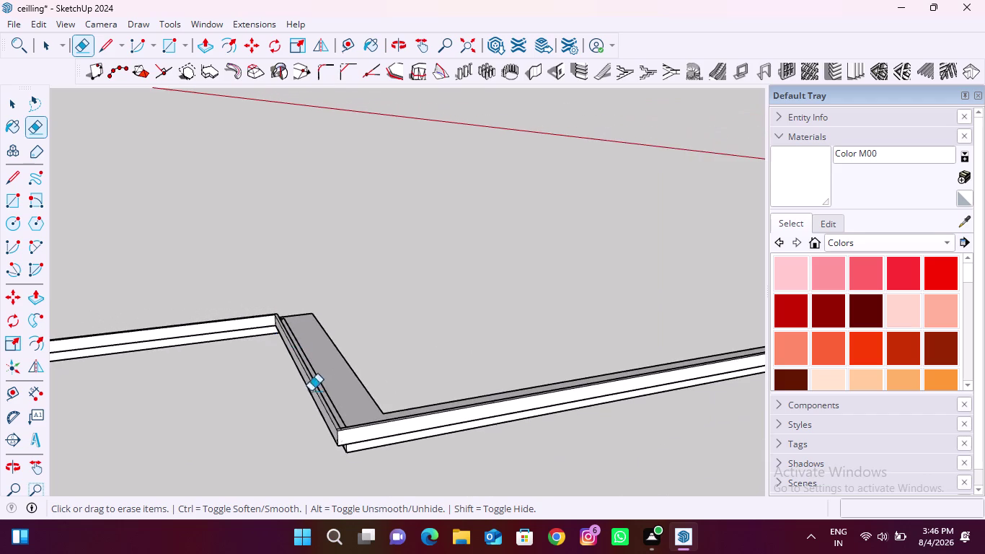
scroll(up, 3)
drag(327, 367, 328, 375)
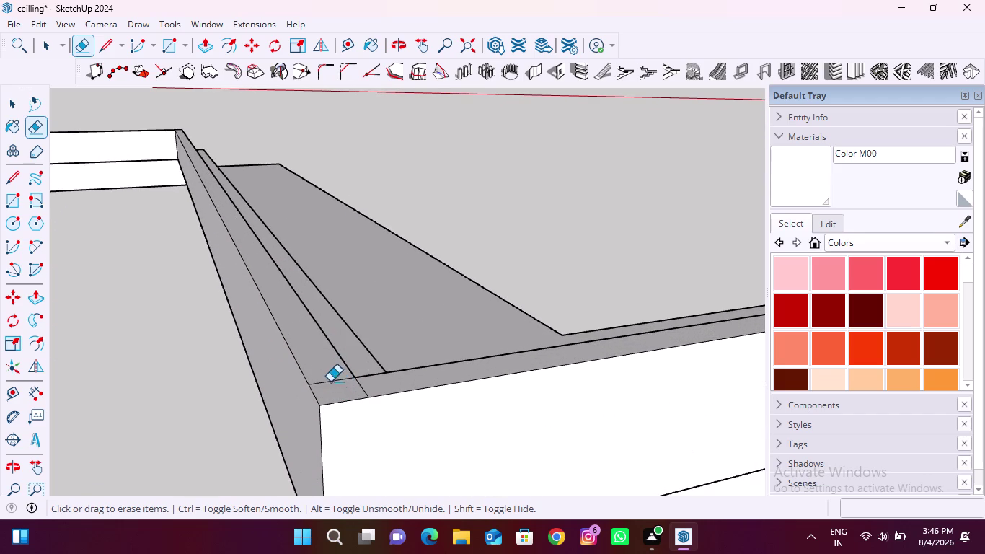
drag(328, 375, 333, 388)
drag(346, 389, 364, 389)
scroll(down, 3)
middle_drag(298, 414, 344, 351)
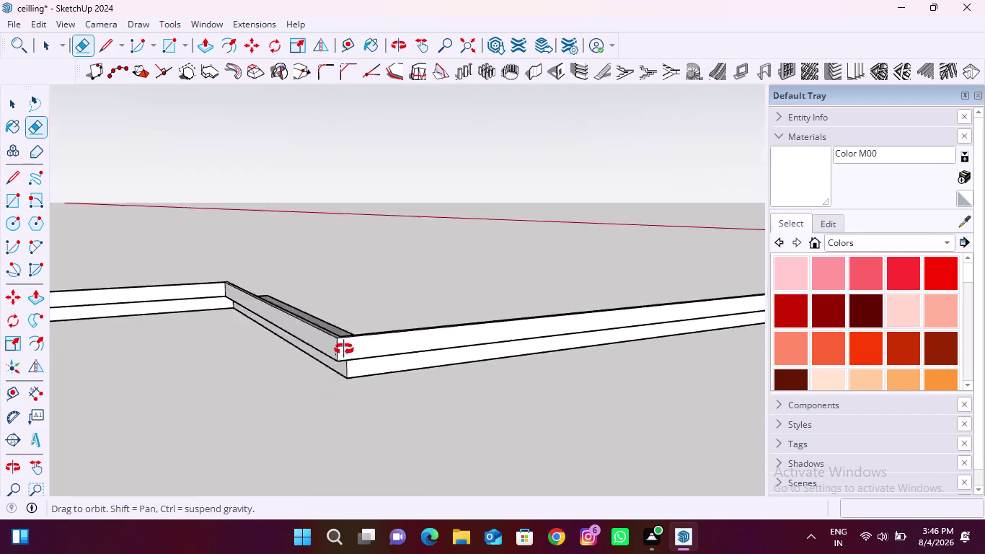
middle_drag(344, 350, 351, 335)
scroll(up, 3)
scroll(down, 3)
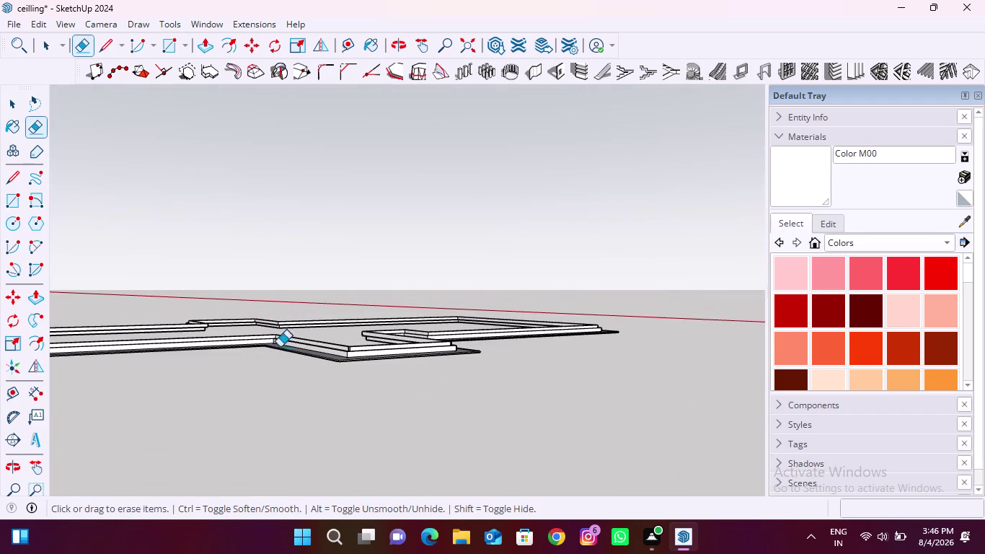
scroll(up, 3)
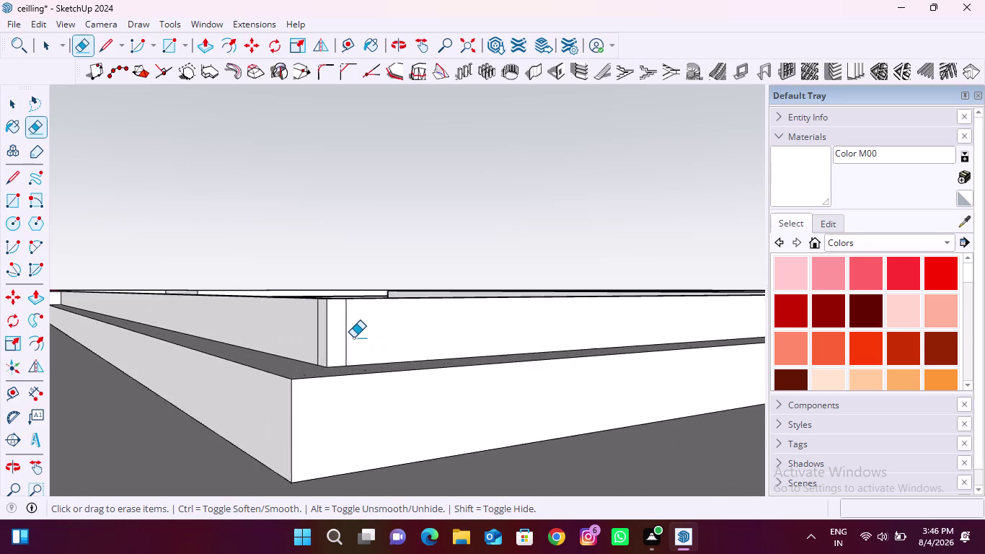
scroll(up, 3)
drag(335, 335, 357, 335)
drag(301, 332, 287, 331)
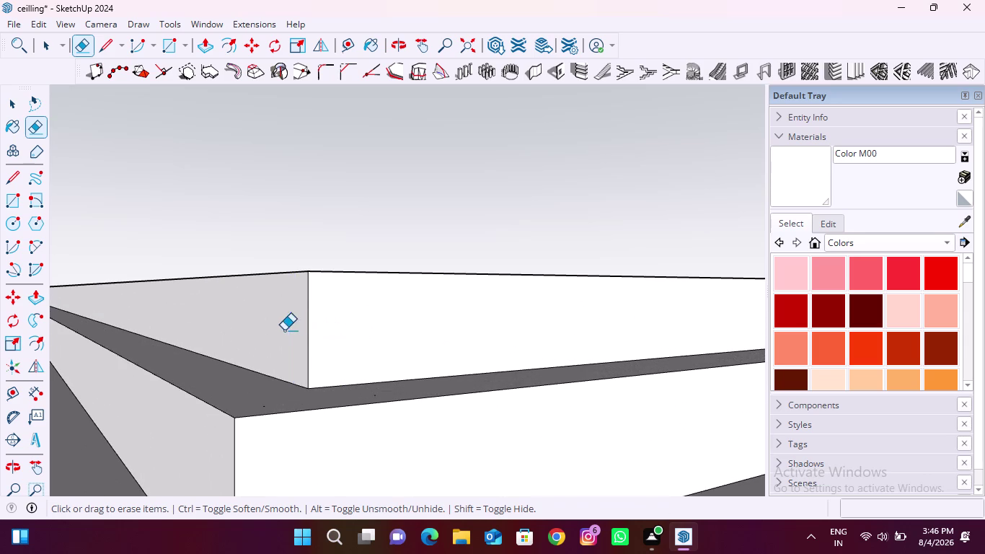
middle_drag(301, 299, 278, 466)
scroll(up, 3)
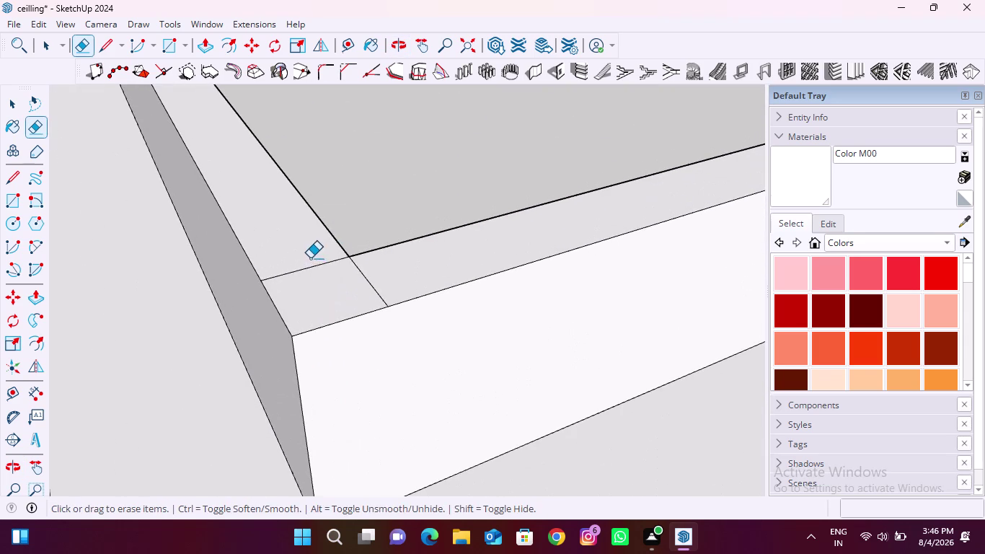
drag(310, 258, 320, 274)
drag(369, 276, 383, 276)
drag(331, 273, 381, 282)
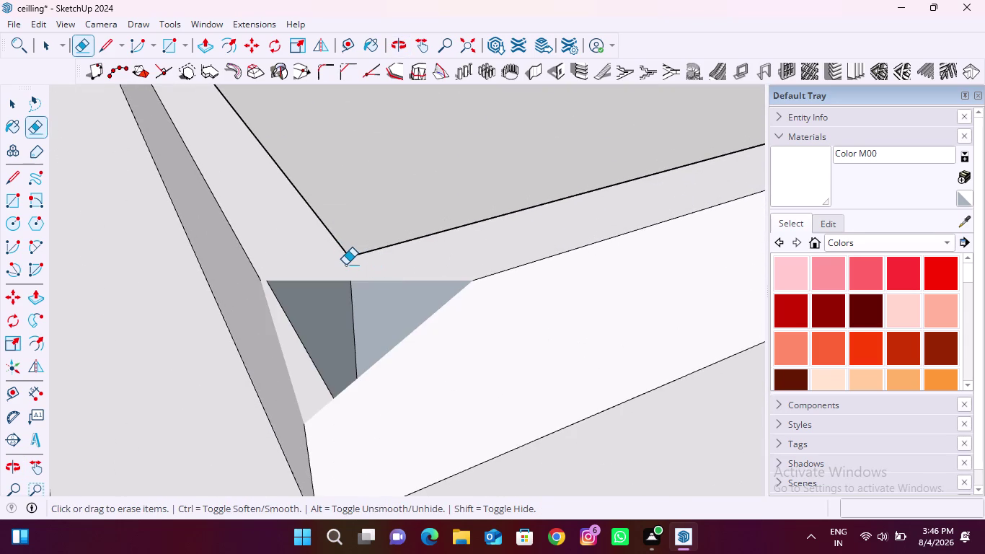
key(ctrl+z)
drag(386, 271, 353, 292)
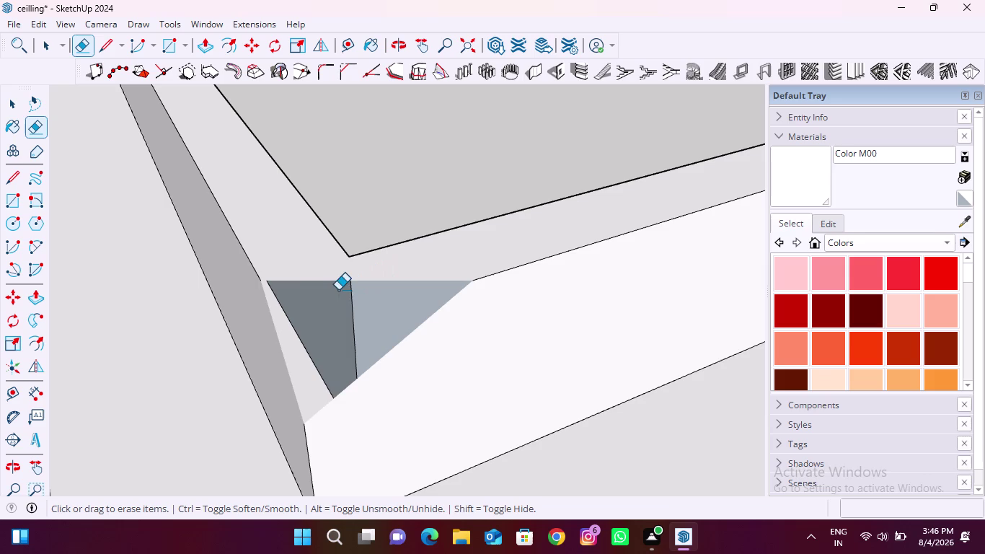
key(ctrl+z)
scroll(up, 3)
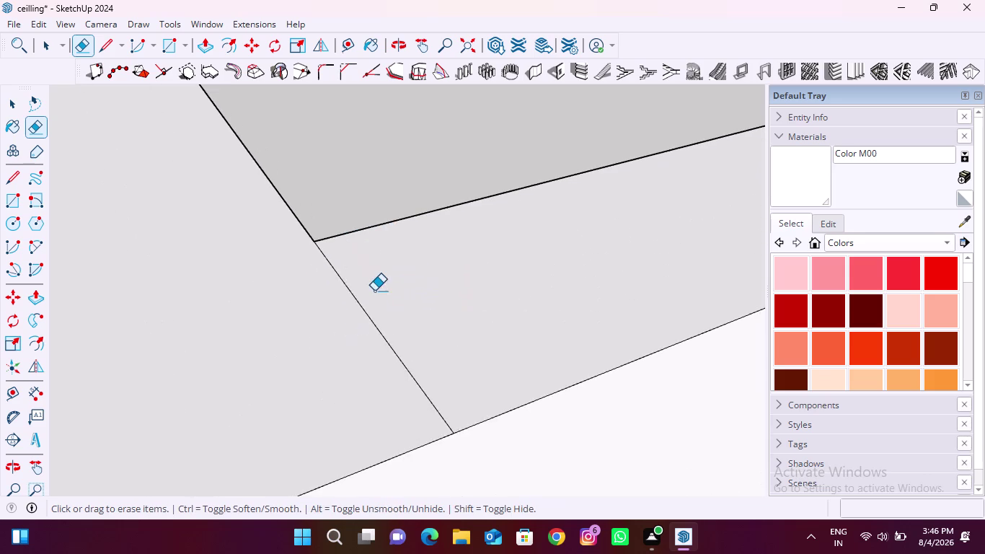
drag(374, 290, 329, 330)
scroll(down, 3)
scroll(down, 3)
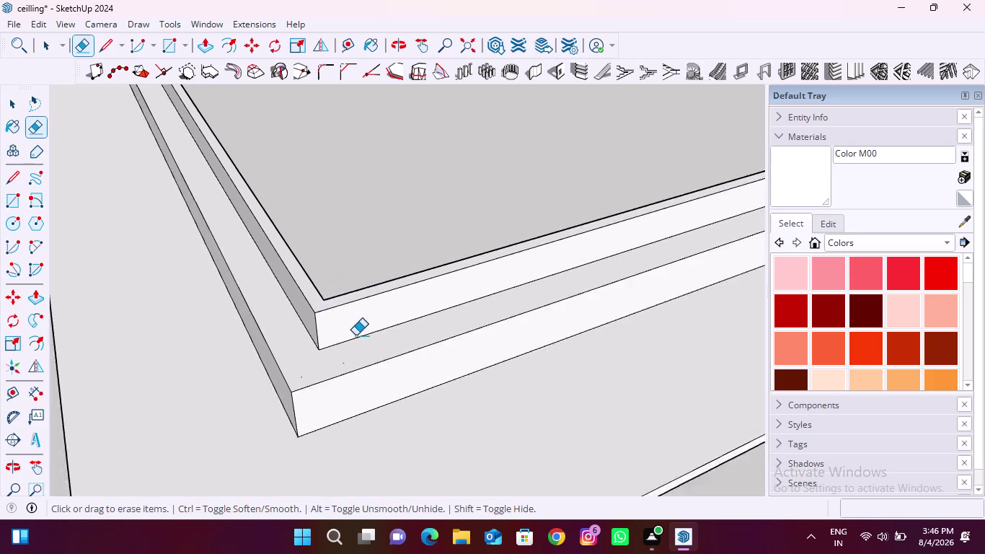
scroll(up, 3)
middle_drag(356, 335, 171, 217)
Erase the surplus joint edges at the first trim corner along the long run.
middle_drag(388, 281, 189, 278)
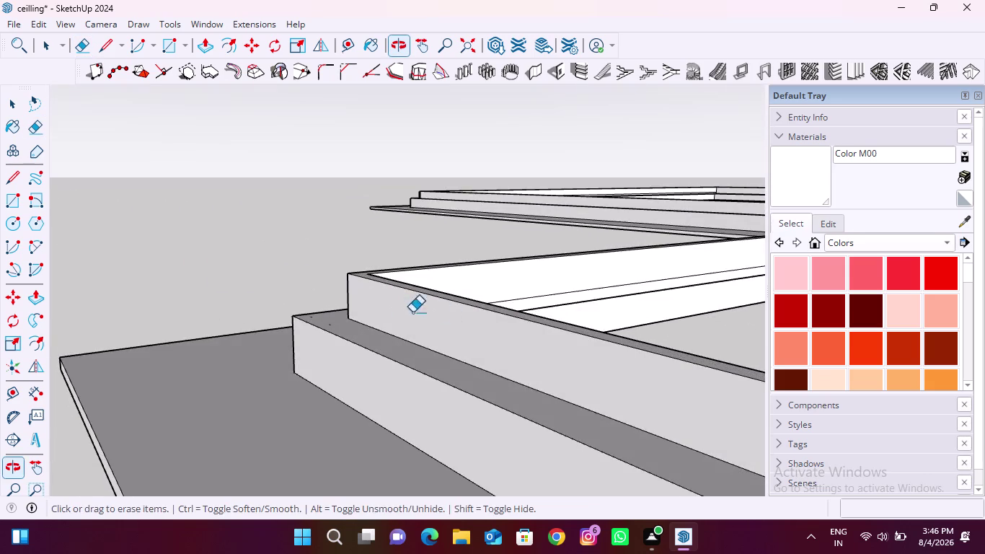
scroll(down, 3)
middle_drag(401, 349, 179, 345)
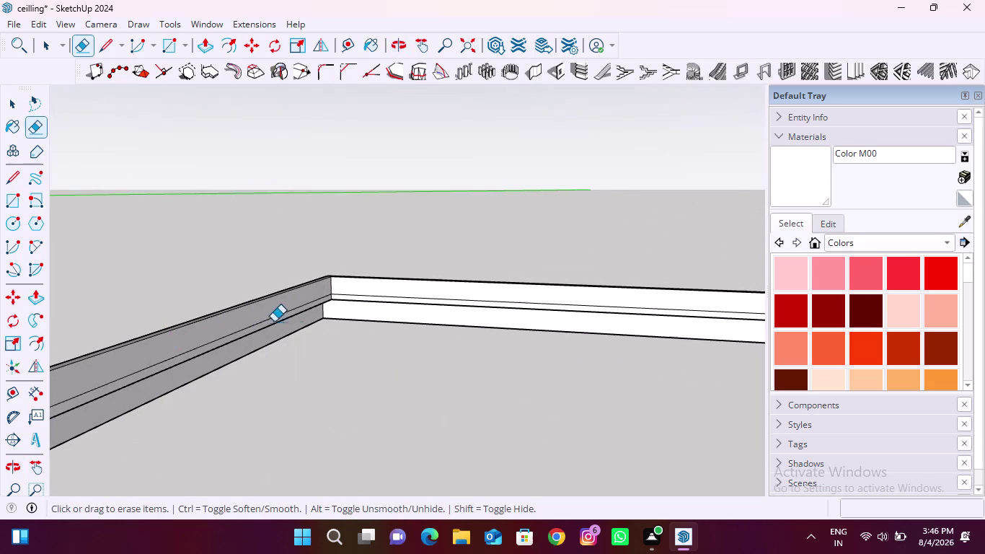
scroll(up, 3)
drag(427, 299, 440, 329)
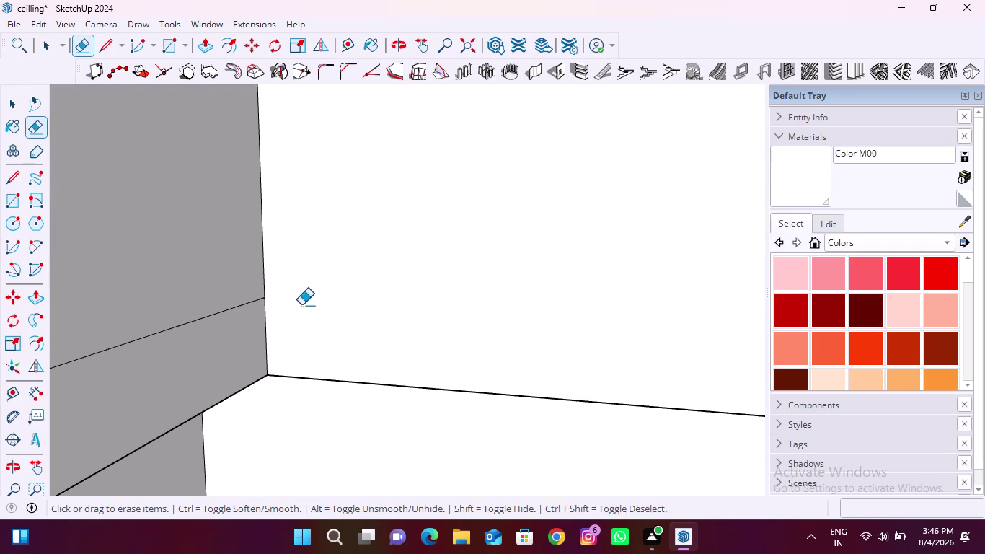
drag(214, 297, 223, 334)
scroll(down, 3)
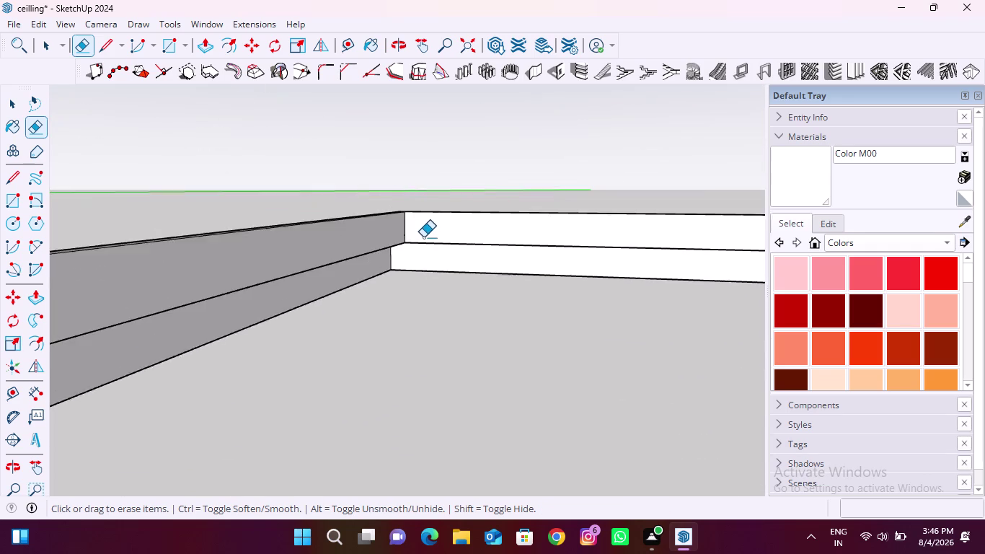
scroll(down, 3)
scroll(up, 3)
scroll(down, 3)
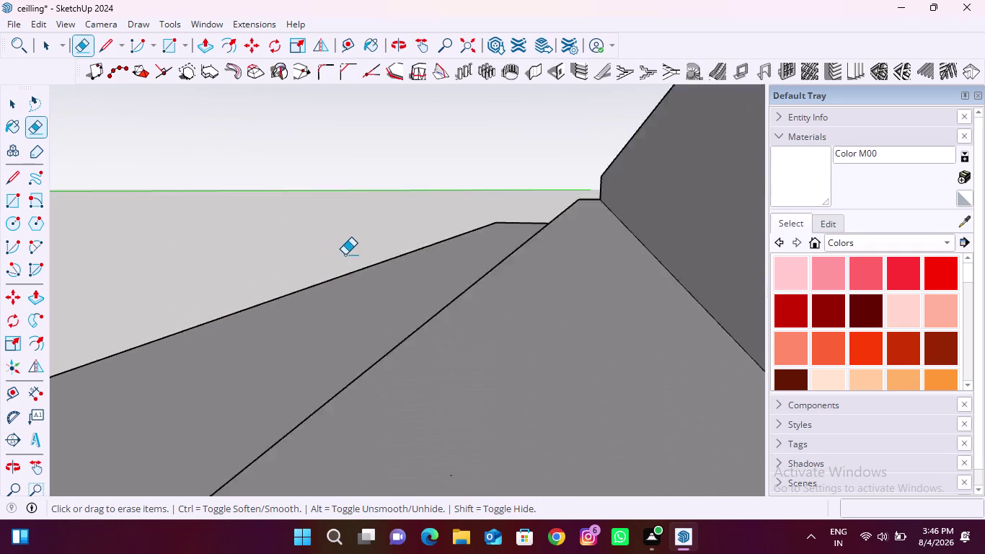
drag(571, 247, 671, 249)
Erase the extra edge lines at the trim's outer corner joint.
middle_drag(549, 209, 566, 345)
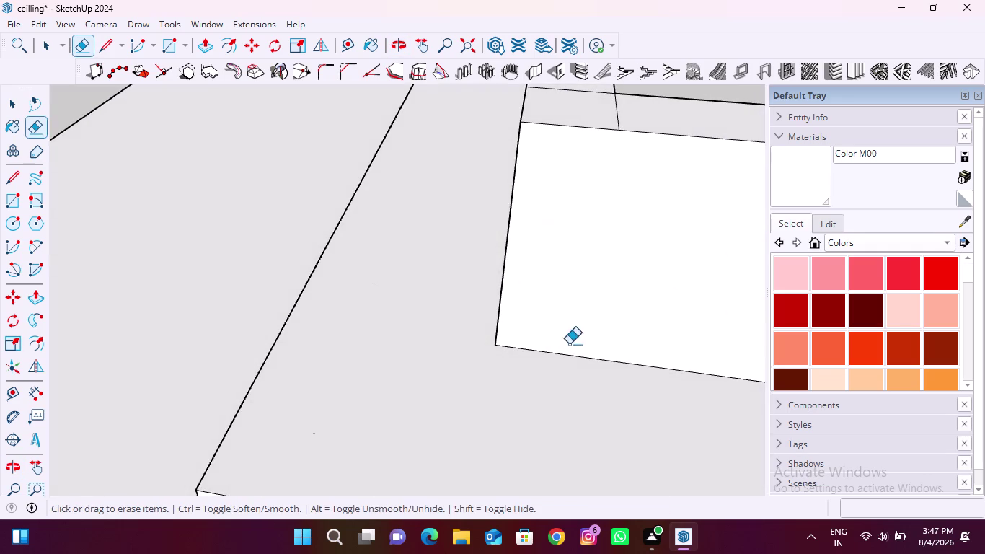
scroll(down, 3)
middle_drag(363, 319, 541, 316)
scroll(down, 3)
scroll(up, 3)
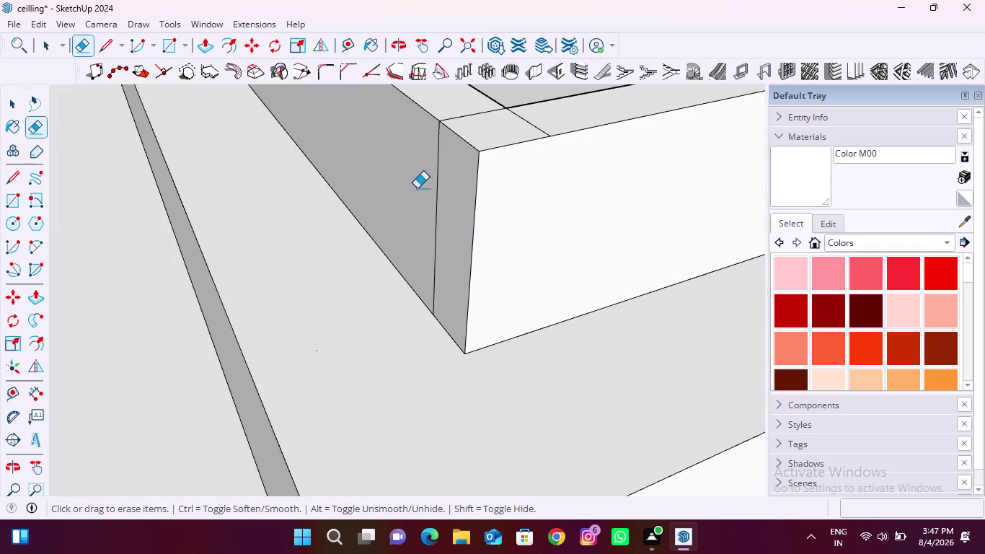
drag(412, 190, 443, 209)
scroll(down, 3)
scroll(up, 3)
drag(447, 189, 481, 227)
drag(546, 207, 478, 238)
scroll(down, 3)
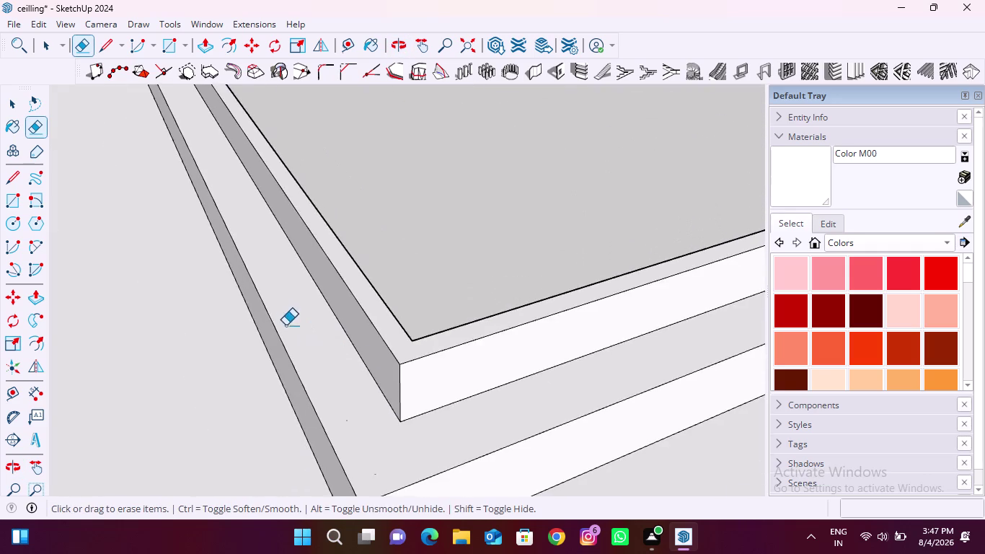
Erase the extra joint lines on the trim side at another cornice corner.
middle_drag(319, 351, 665, 386)
middle_drag(344, 318, 736, 262)
scroll(down, 3)
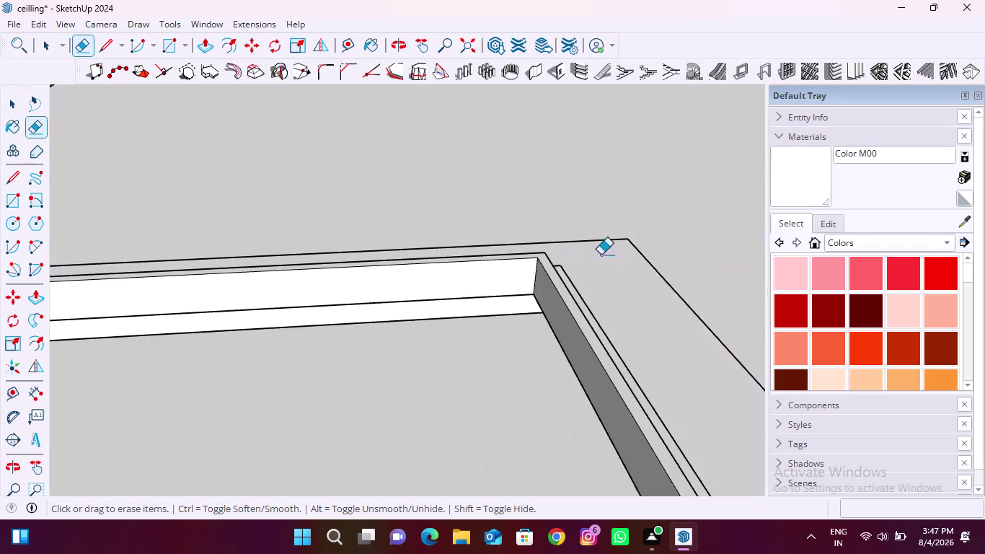
scroll(down, 3)
scroll(down, 3)
scroll(up, 3)
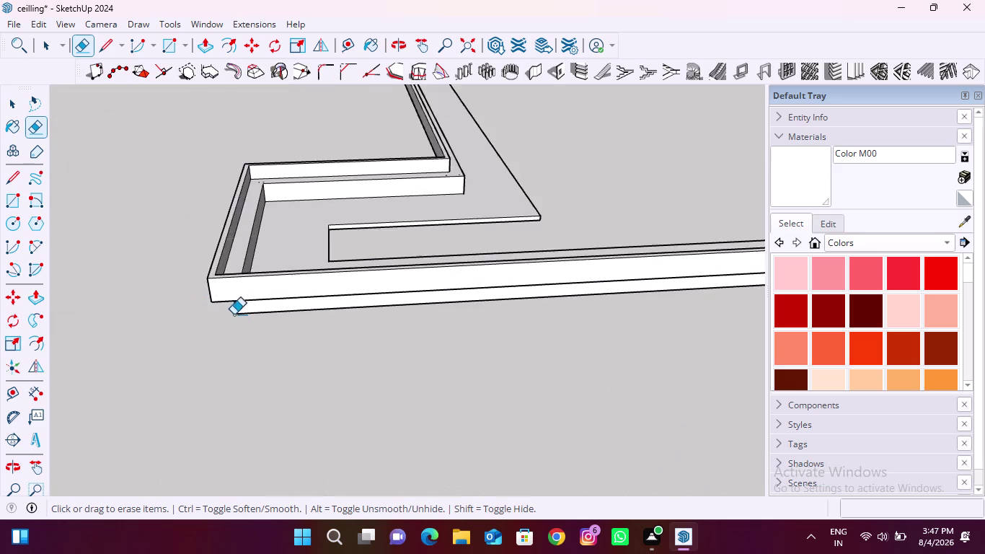
scroll(up, 3)
middle_drag(191, 285, 530, 234)
middle_drag(150, 237, 422, 262)
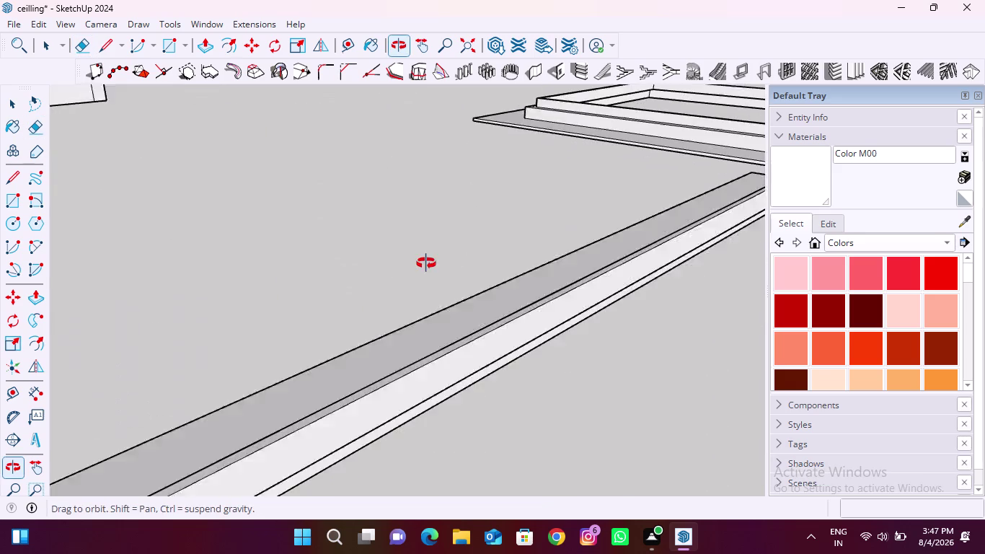
middle_drag(422, 263, 426, 263)
scroll(down, 3)
middle_drag(275, 302, 526, 300)
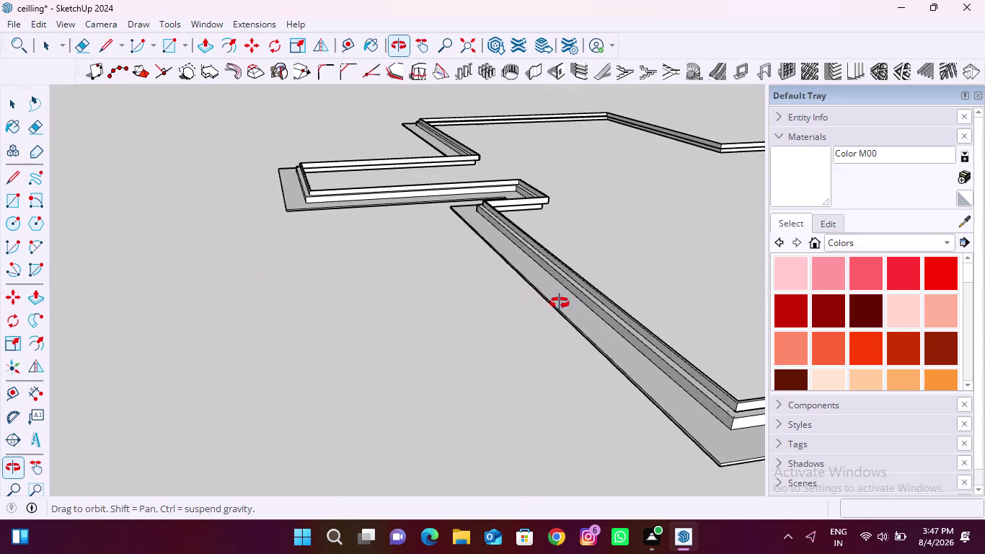
middle_drag(525, 300, 524, 436)
scroll(up, 3)
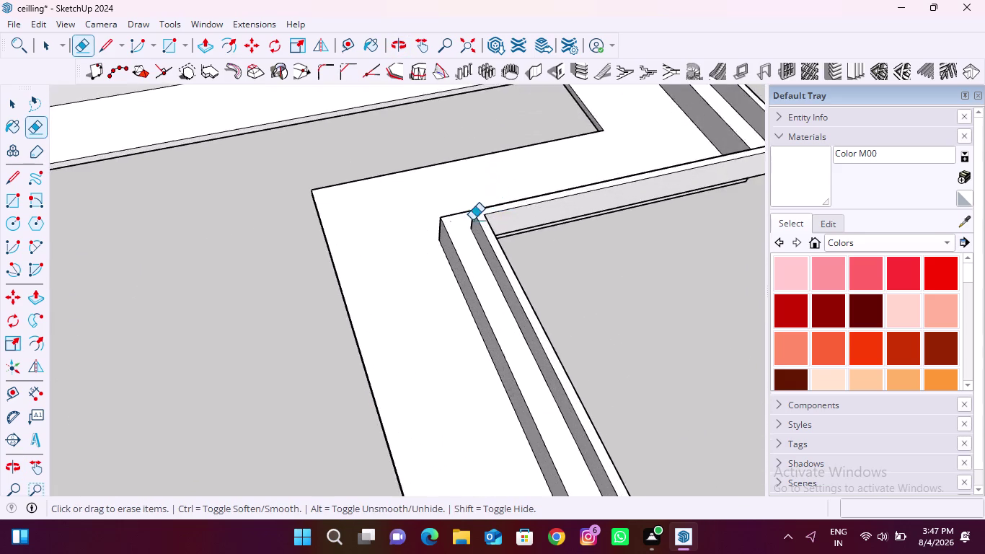
scroll(down, 3)
scroll(down, 3)
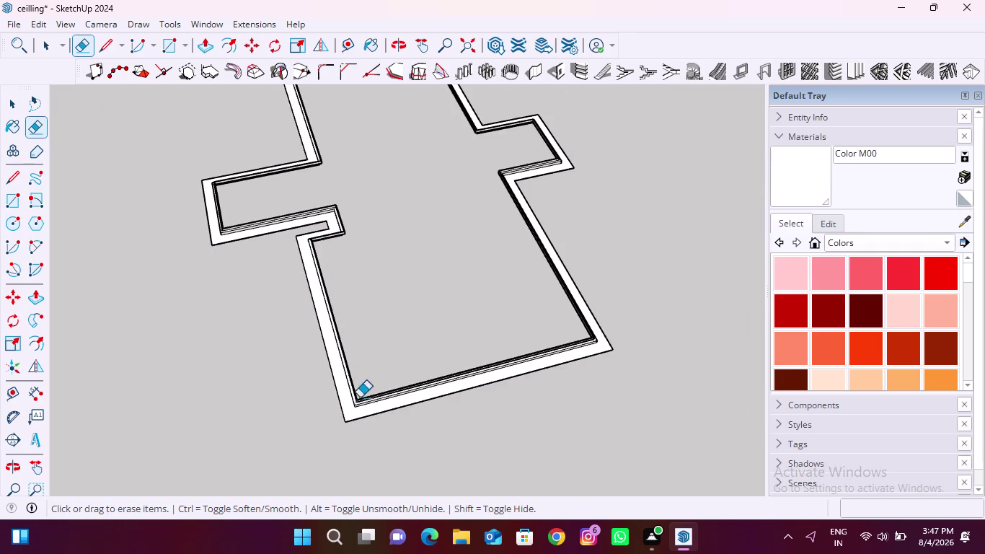
scroll(up, 3)
scroll(up, 3)
scroll(down, 3)
scroll(up, 3)
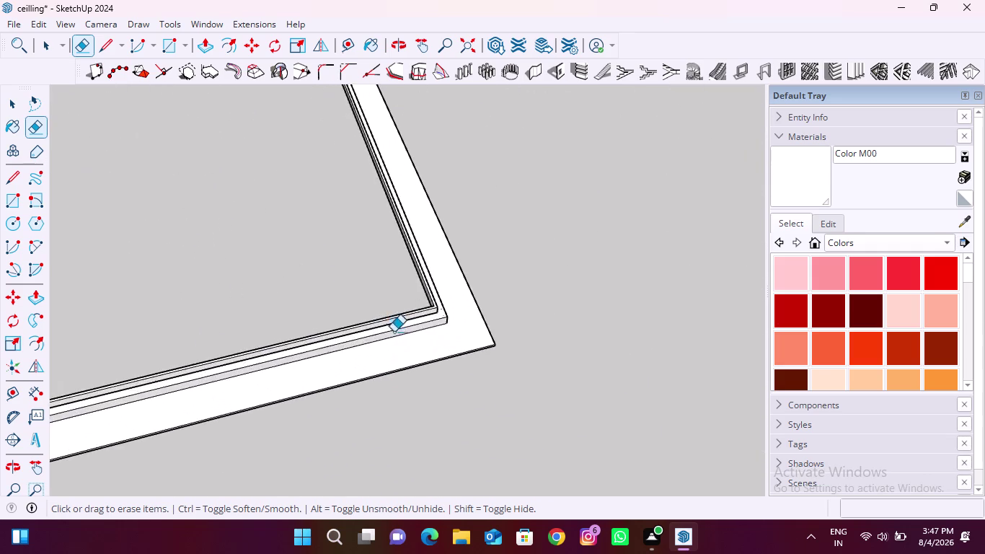
scroll(down, 3)
scroll(up, 3)
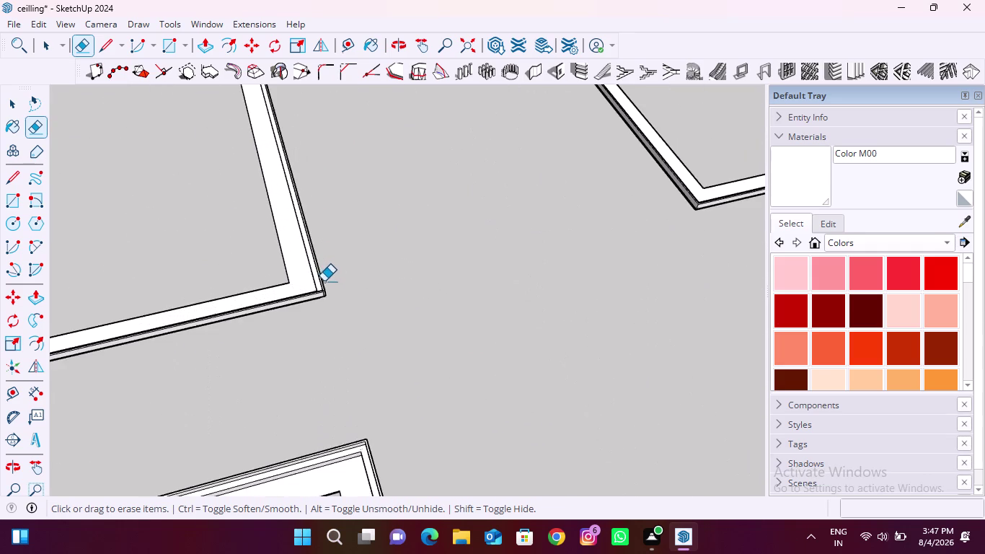
scroll(up, 3)
scroll(up, 3)
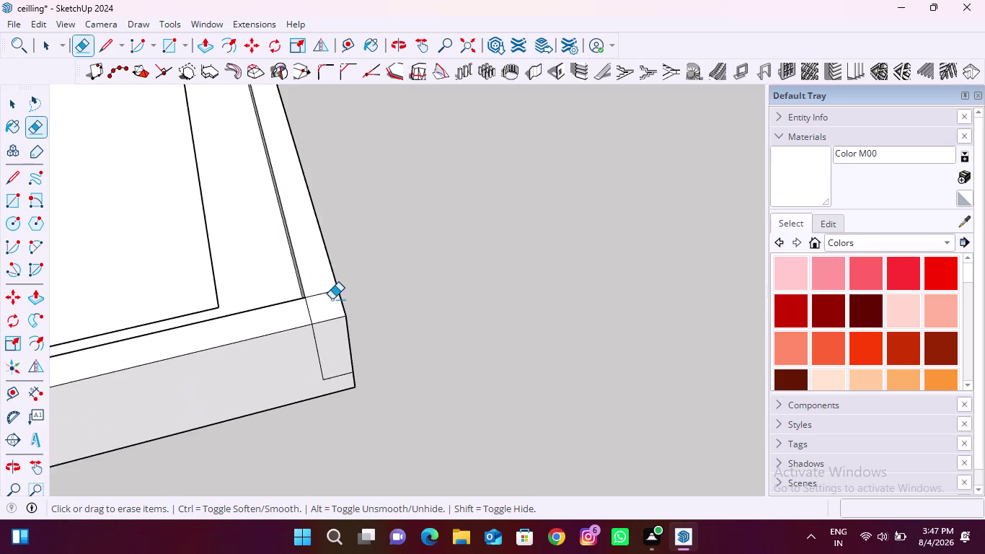
scroll(up, 3)
drag(293, 303, 261, 314)
drag(295, 259, 303, 290)
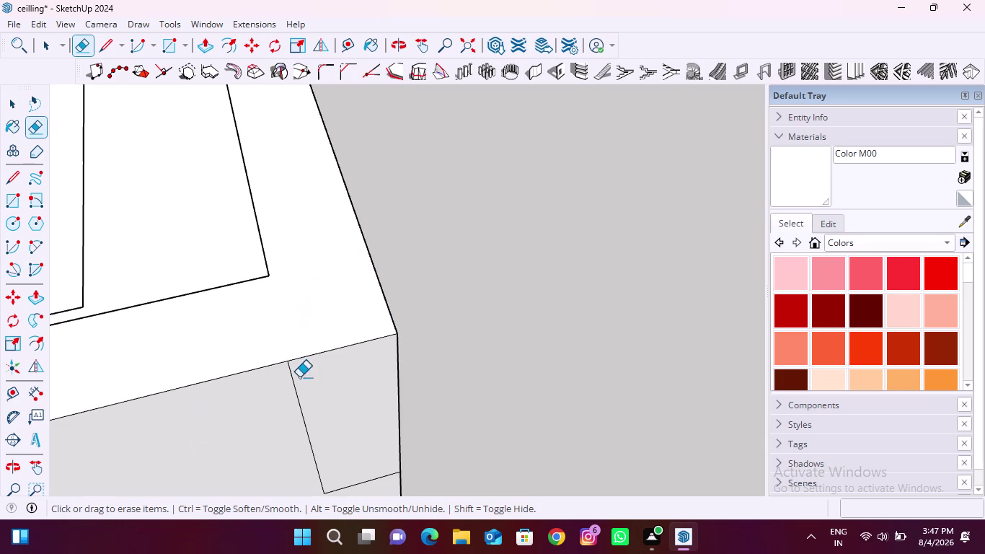
drag(308, 385, 280, 416)
scroll(down, 3)
scroll(up, 3)
drag(348, 400, 354, 423)
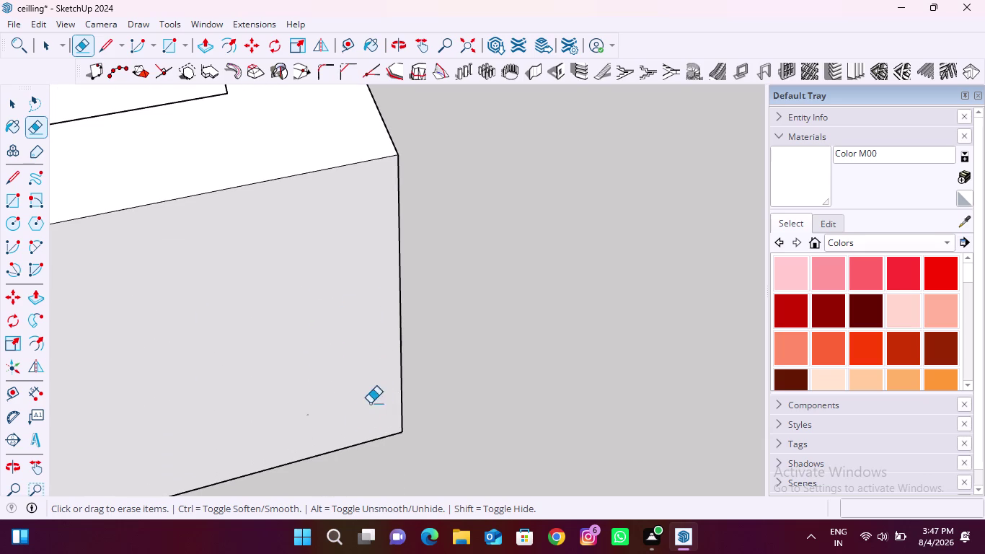
Erase the leftover joint edges around the next outer trim corner.
middle_drag(374, 382, 196, 368)
drag(374, 215, 351, 237)
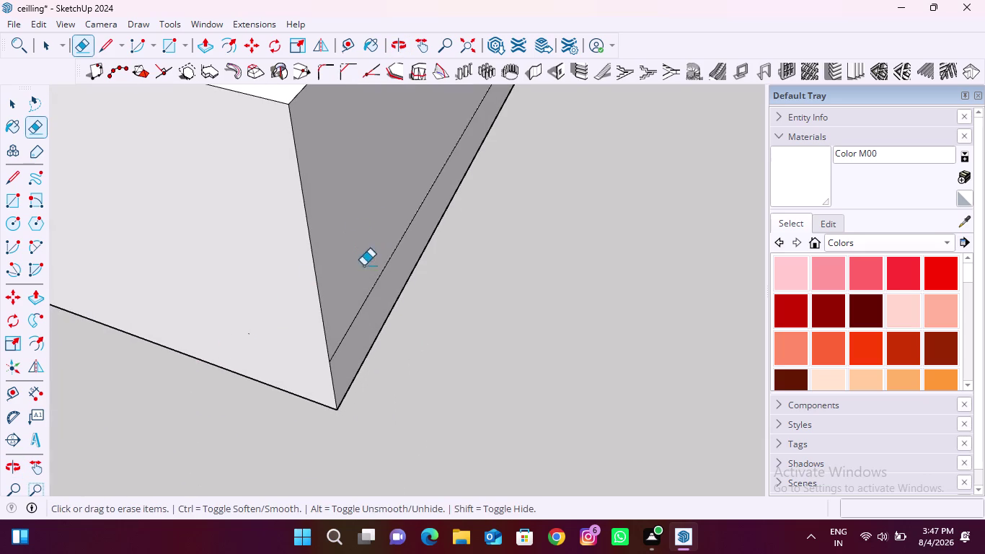
drag(357, 297, 372, 325)
drag(376, 263, 393, 270)
scroll(down, 3)
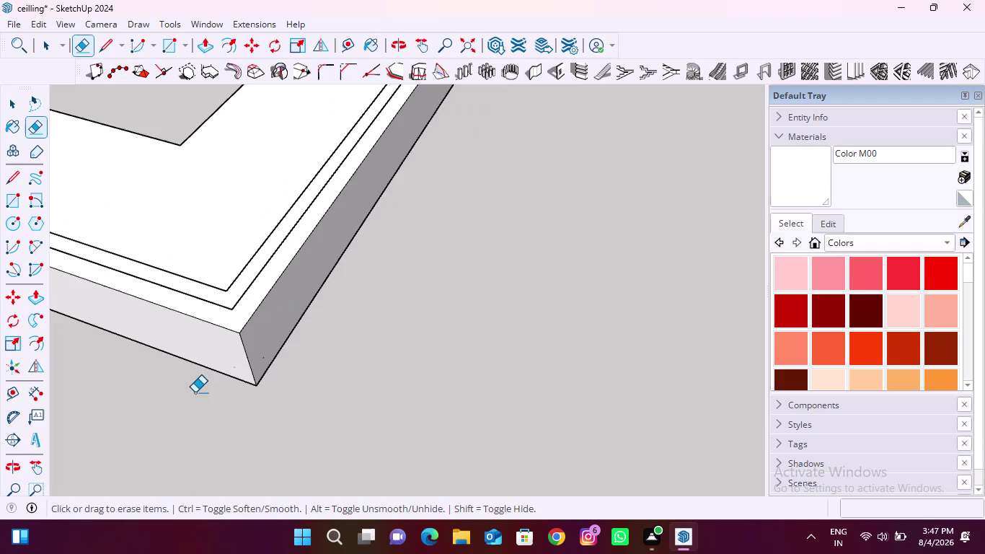
scroll(down, 3)
scroll(down, 3)
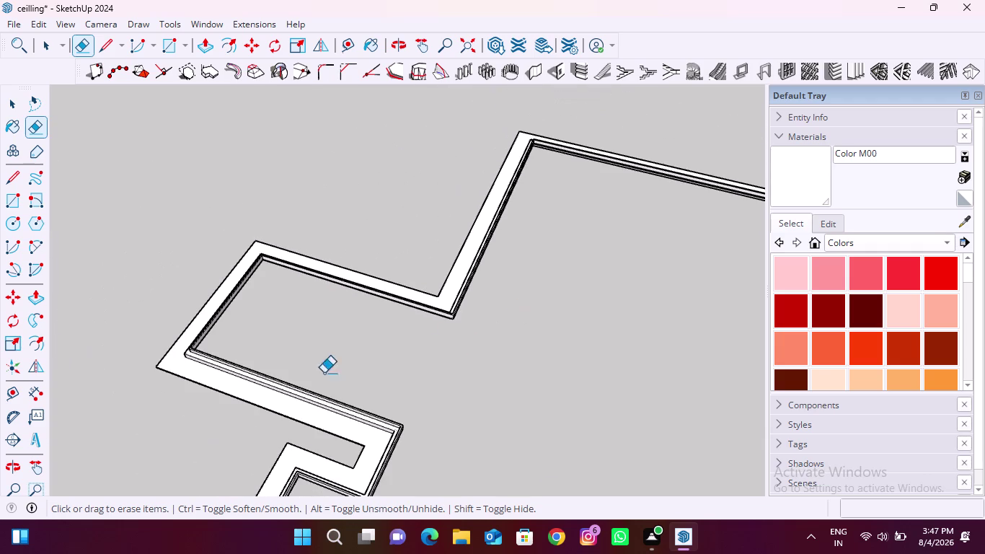
scroll(up, 3)
scroll(up, 3)
scroll(down, 3)
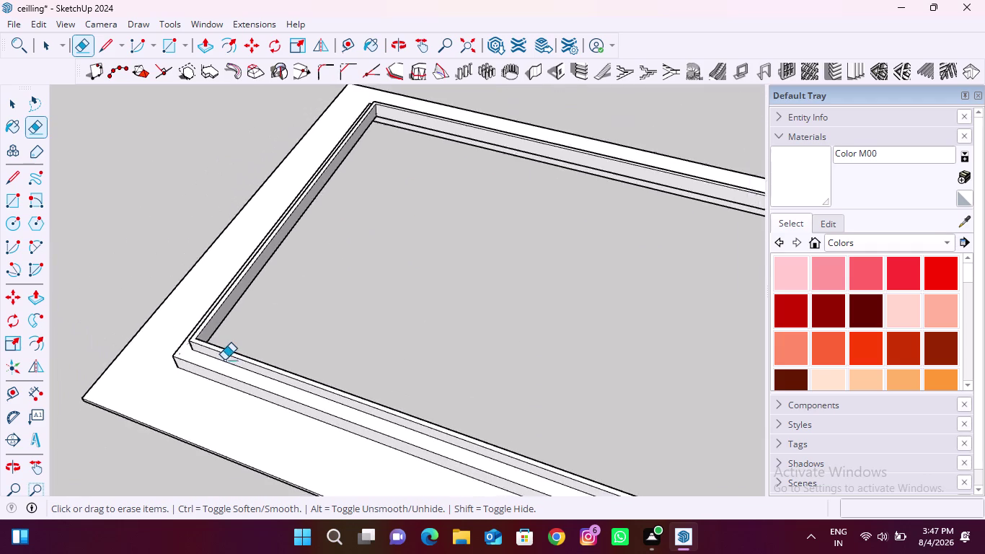
scroll(down, 3)
Erase an extra joint line at another trim corner, viewed from above.
middle_drag(438, 394, 149, 264)
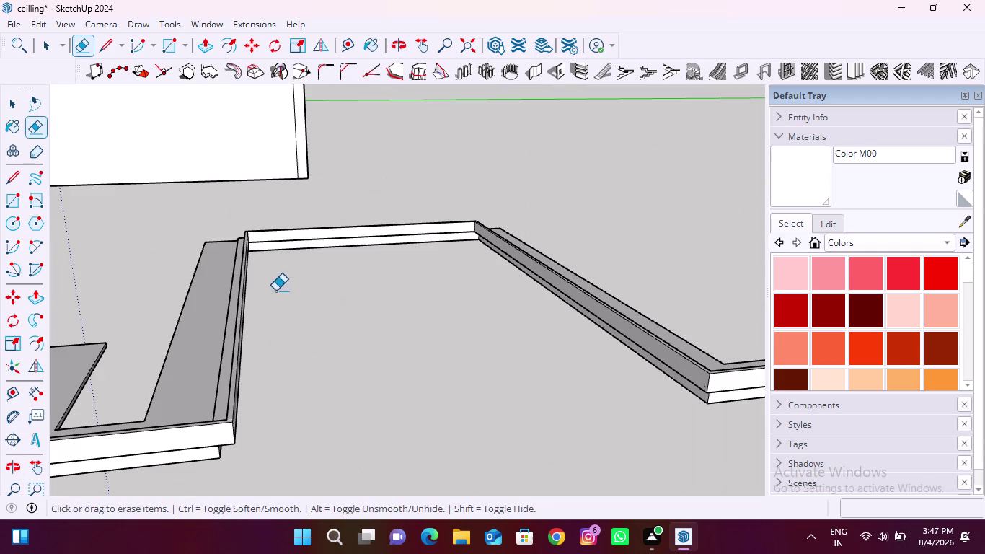
middle_drag(259, 436, 205, 410)
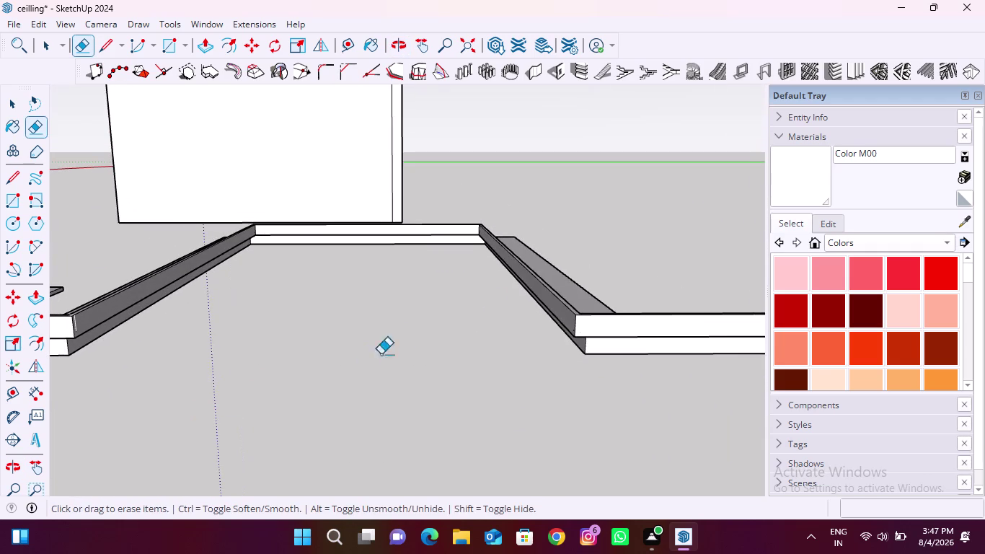
scroll(up, 3)
middle_drag(581, 345, 576, 287)
scroll(down, 3)
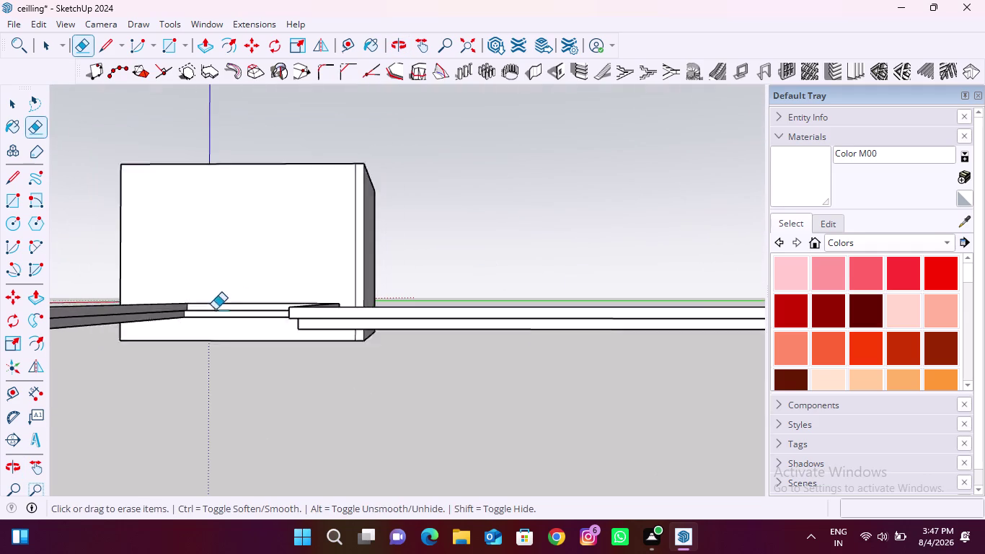
scroll(down, 3)
middle_drag(388, 324, 553, 375)
scroll(up, 3)
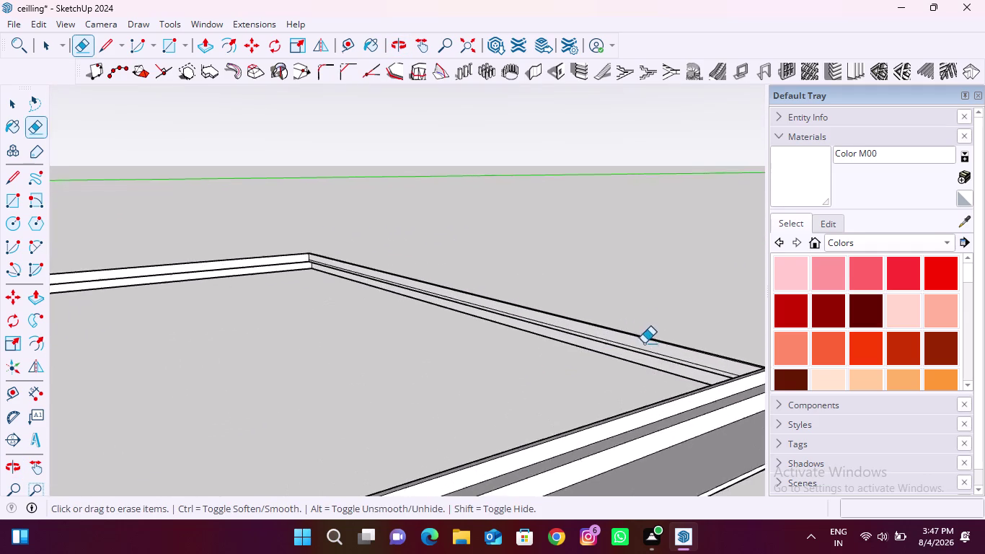
scroll(up, 3)
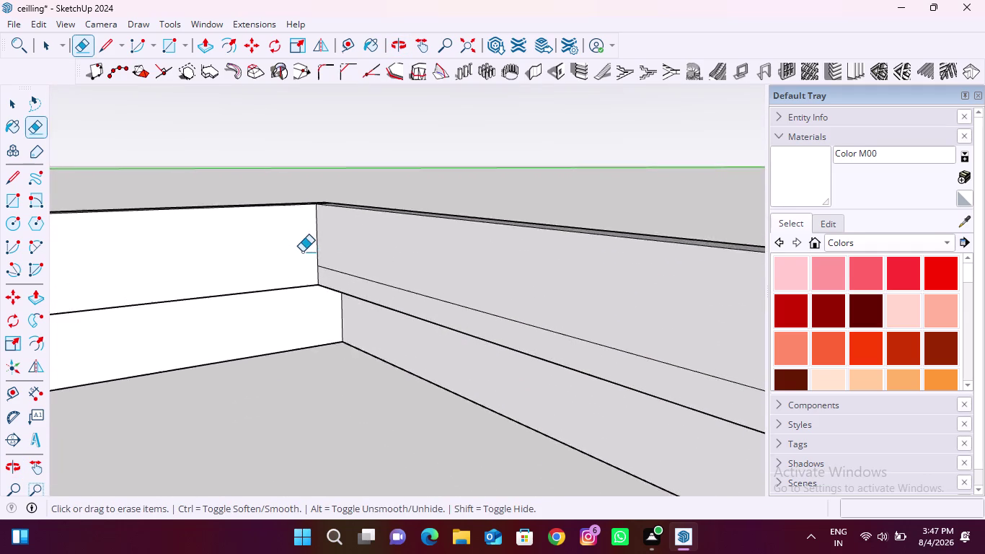
scroll(up, 3)
drag(357, 272, 366, 310)
Erase the stray and leftover edges at the mitred corner joint.
scroll(down, 3)
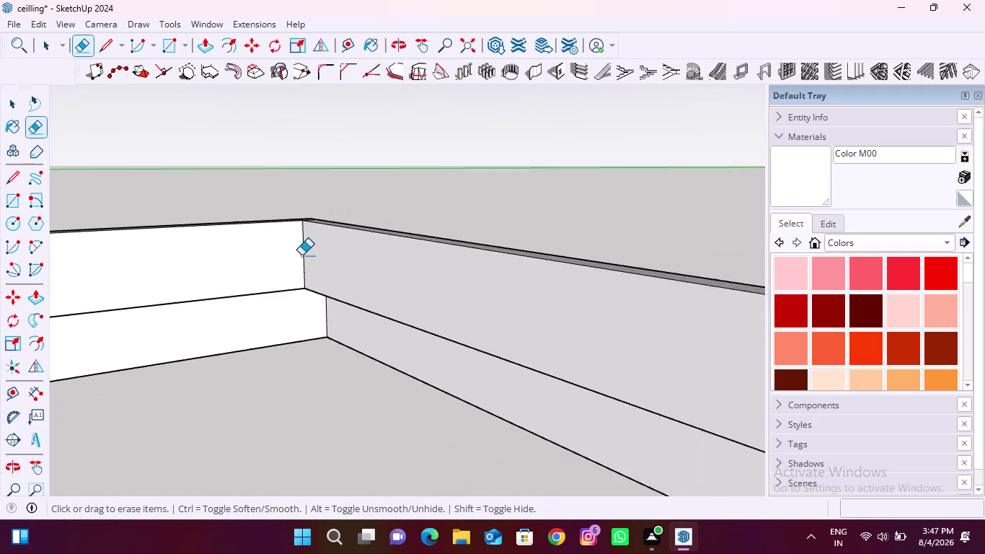
scroll(down, 3)
middle_drag(315, 246, 228, 403)
scroll(up, 3)
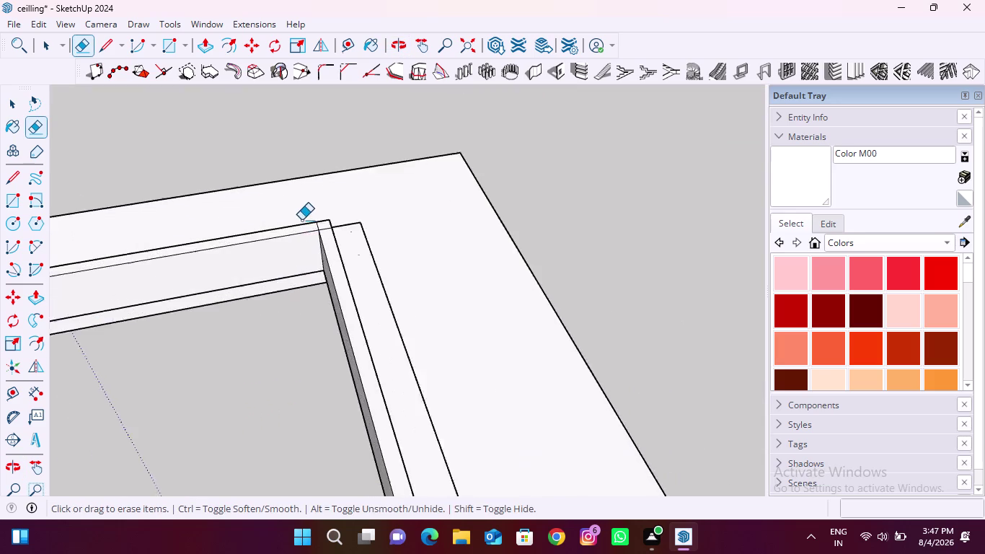
scroll(up, 3)
drag(379, 230, 392, 261)
drag(359, 229, 314, 228)
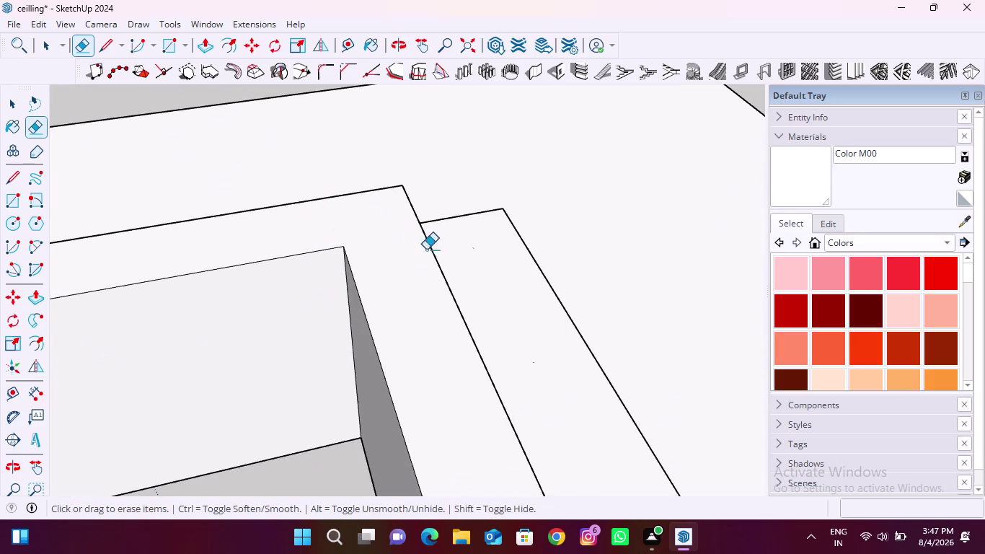
middle_drag(427, 252, 138, 236)
drag(357, 253, 327, 274)
middle_drag(393, 244, 128, 304)
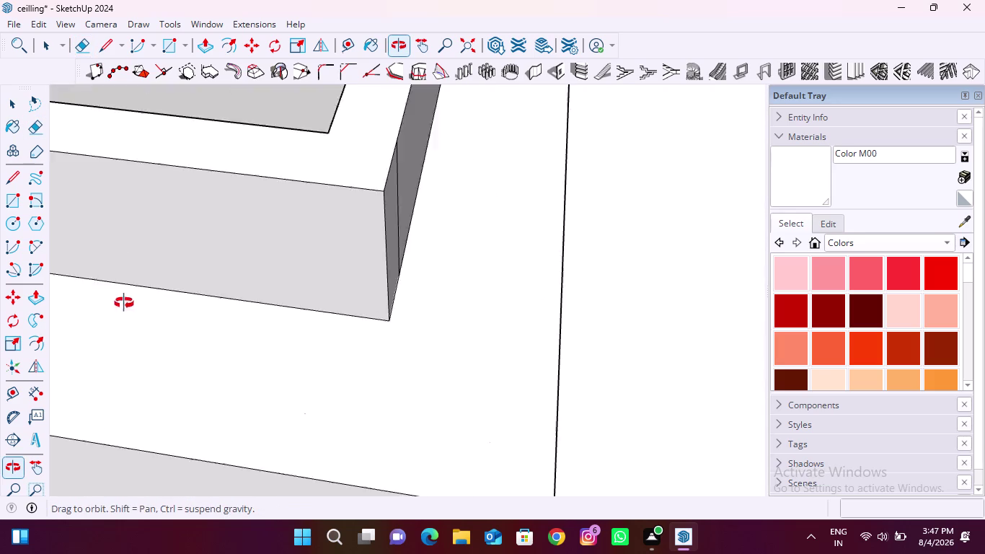
Erase the joint lines across the trim face, top face and side face at one corner.
middle_drag(127, 305, 106, 290)
drag(425, 182, 408, 218)
scroll(down, 3)
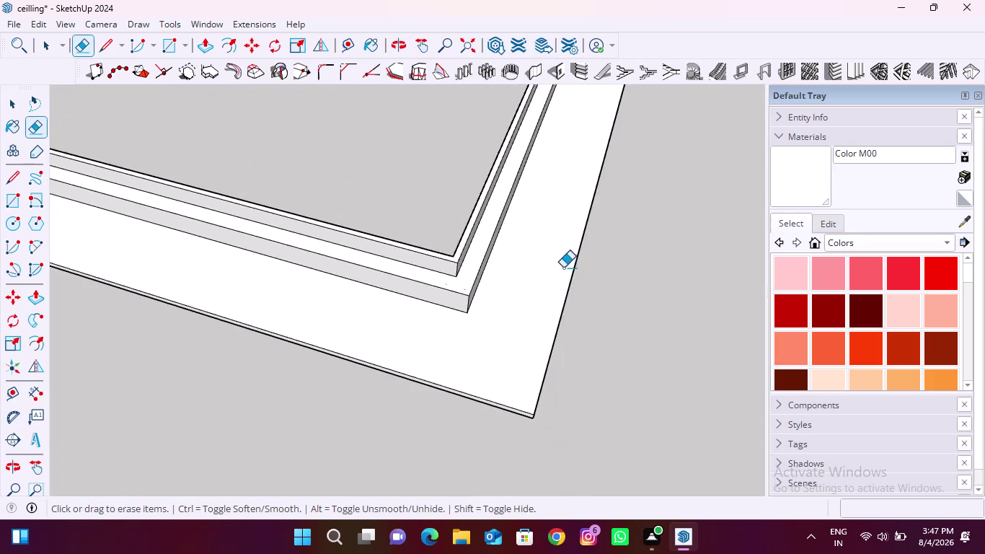
scroll(down, 3)
middle_drag(165, 177, 324, 198)
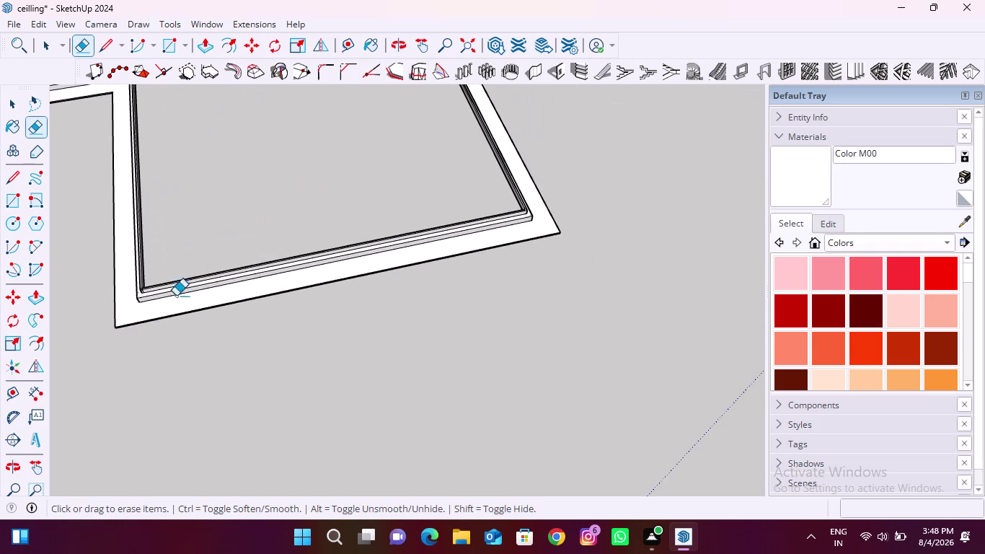
scroll(up, 3)
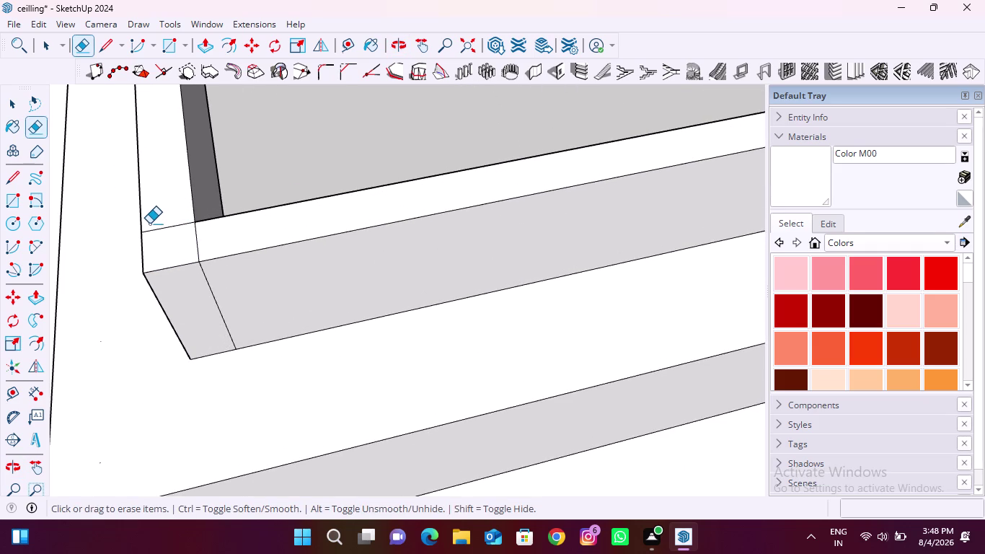
drag(159, 223, 170, 237)
drag(183, 241, 212, 245)
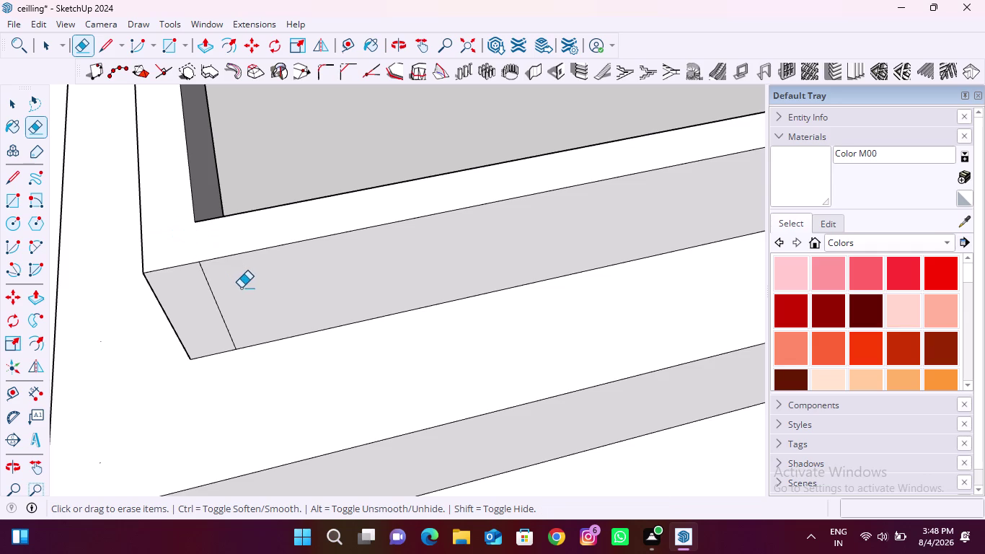
drag(241, 287, 201, 311)
Erase the seam line on the white face at the next corner and check the stepped profile.
middle_drag(161, 326, 429, 224)
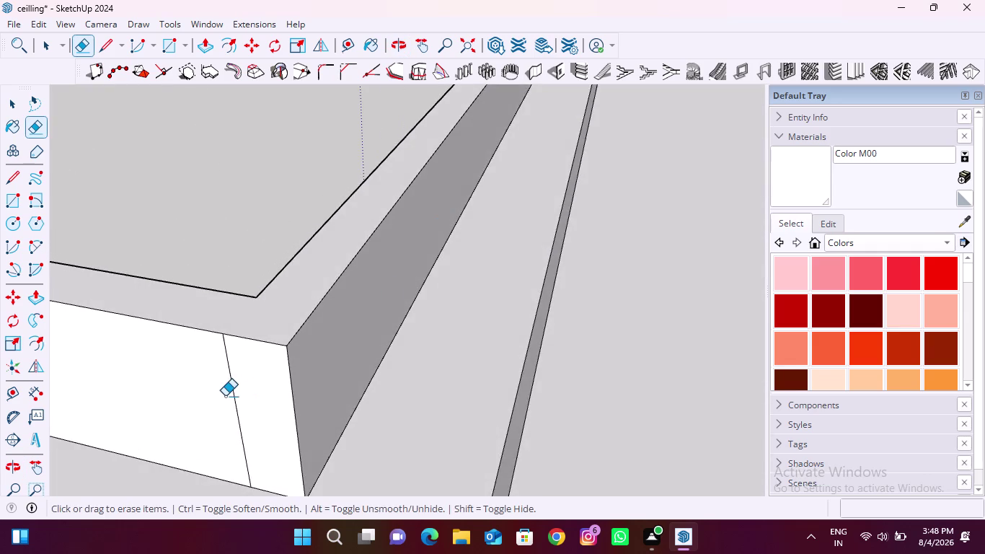
scroll(up, 3)
drag(209, 370, 249, 381)
scroll(down, 3)
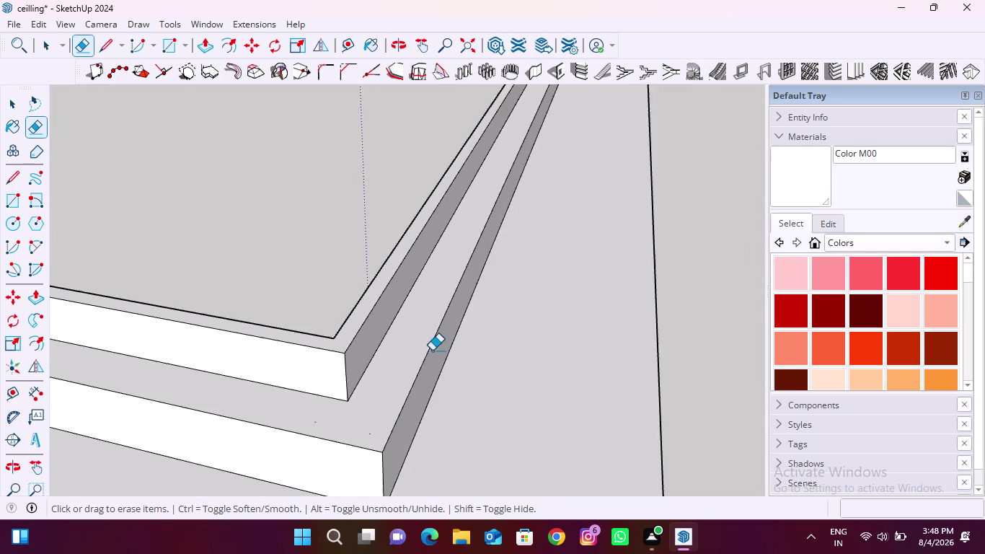
scroll(down, 3)
scroll(up, 3)
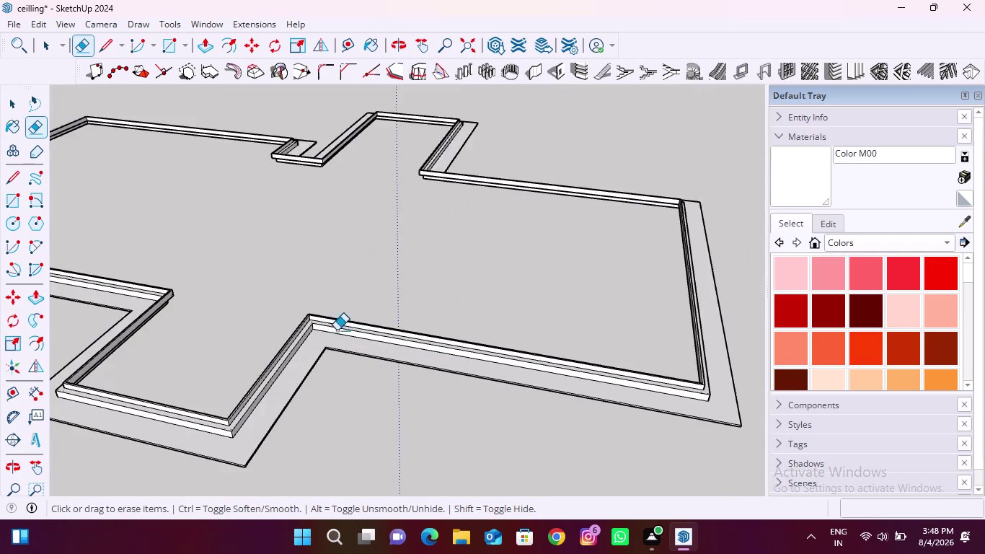
scroll(up, 3)
middle_drag(304, 285, 561, 359)
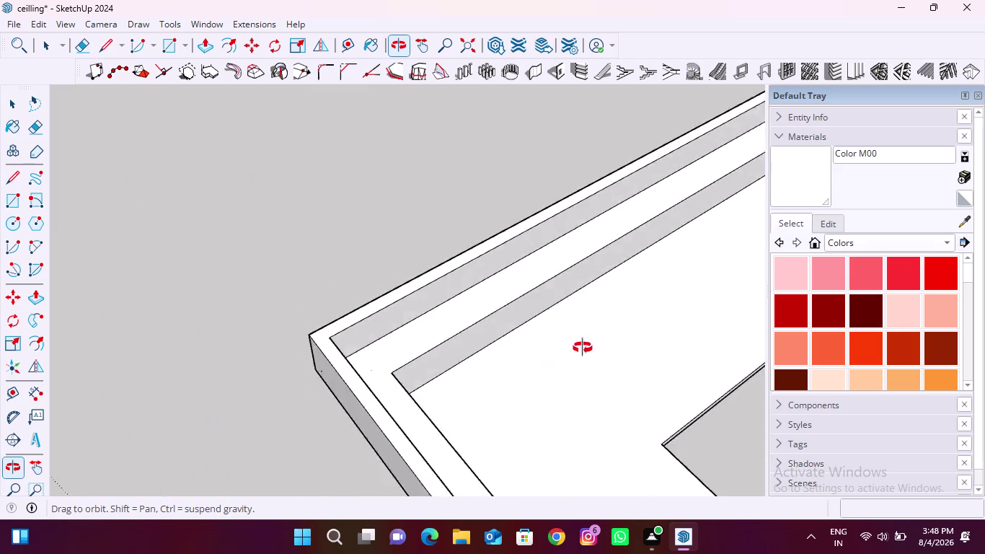
middle_drag(561, 358, 686, 260)
middle_drag(395, 378, 614, 270)
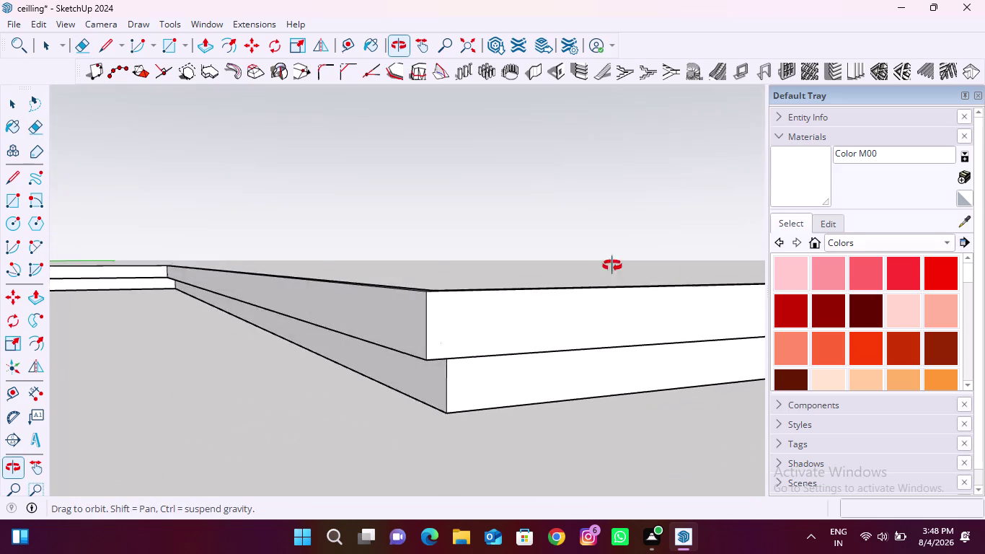
middle_drag(614, 270, 270, 410)
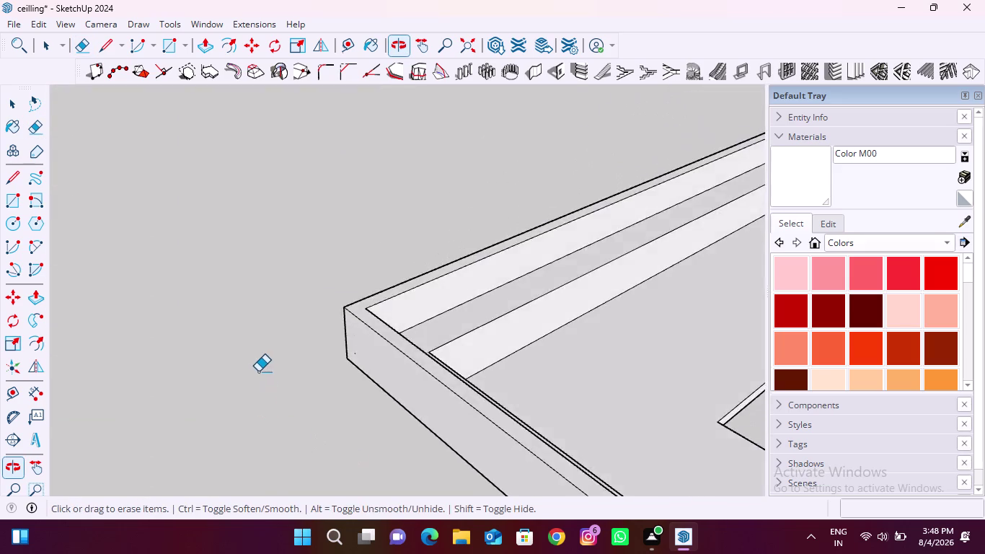
scroll(down, 3)
scroll(up, 3)
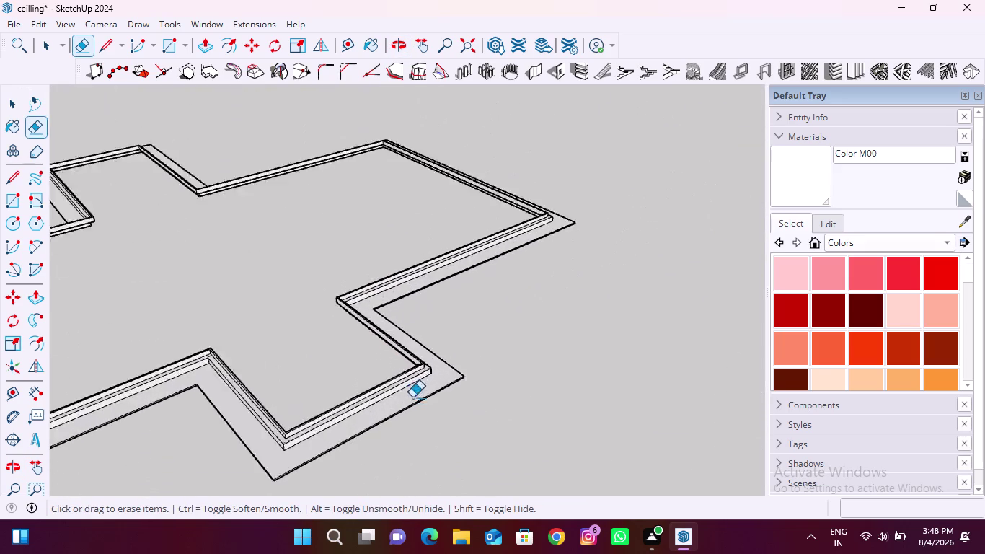
scroll(up, 3)
scroll(down, 3)
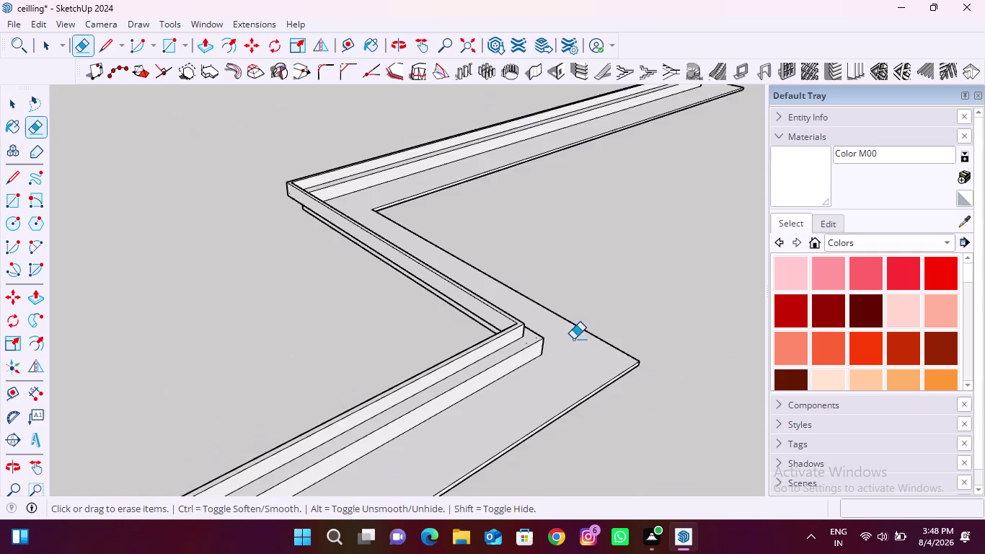
scroll(down, 3)
scroll(up, 3)
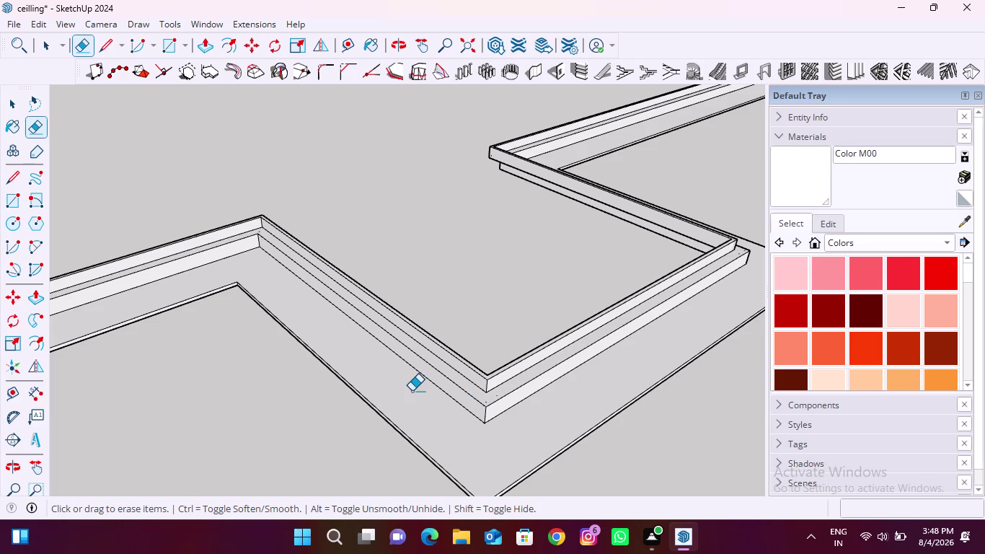
Orbit and zoom around the outer corner to inspect its side faces.
scroll(up, 3)
scroll(down, 3)
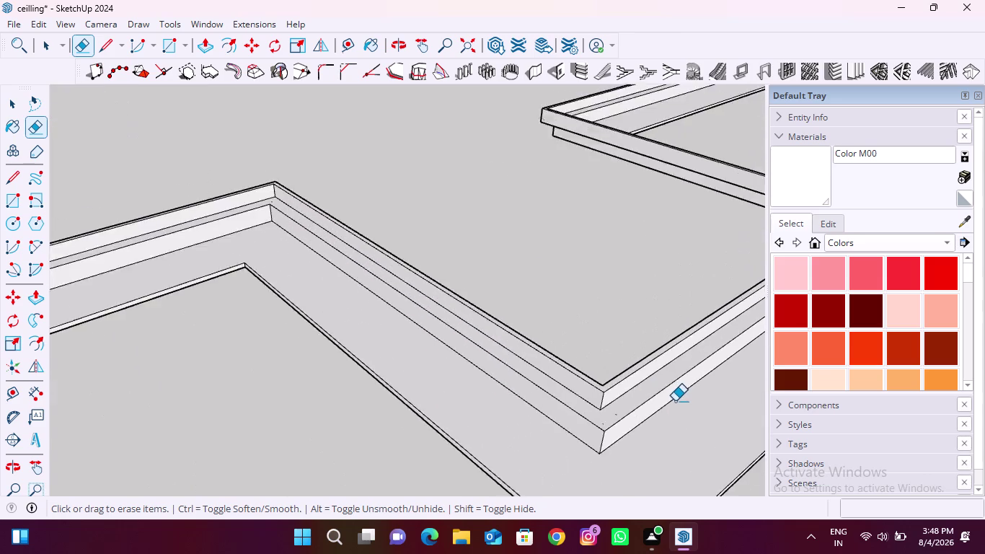
scroll(down, 3)
scroll(up, 3)
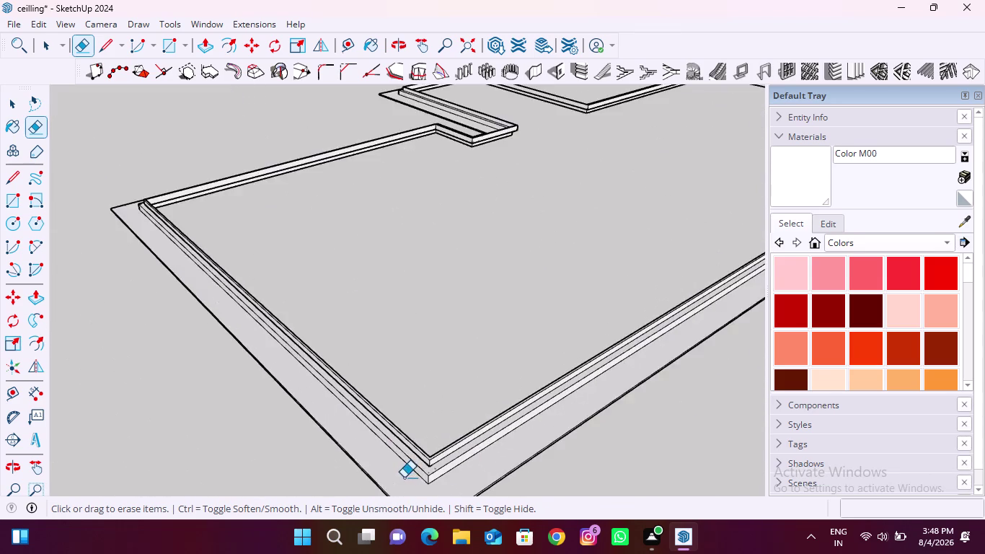
scroll(up, 3)
middle_drag(408, 438, 633, 435)
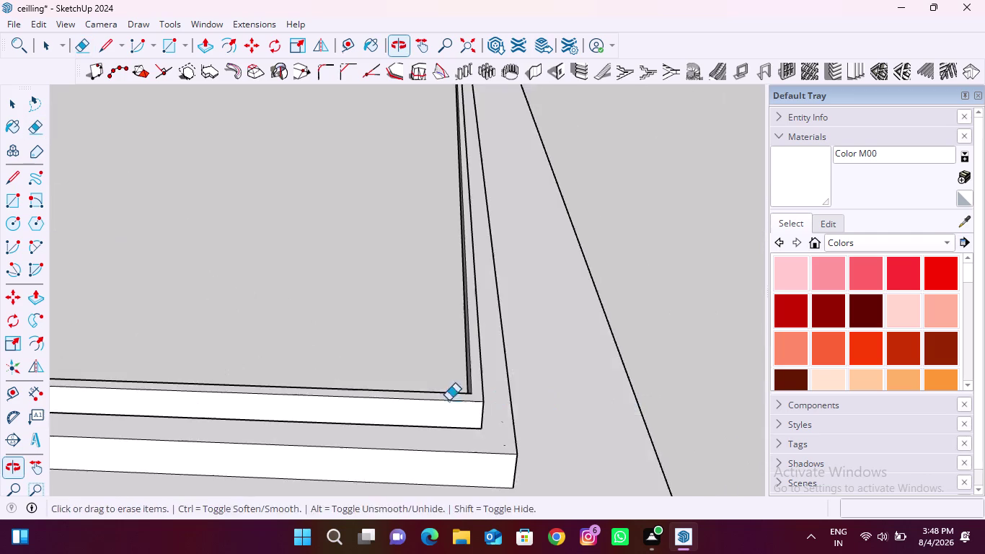
middle_drag(419, 397, 730, 367)
scroll(up, 3)
middle_drag(511, 365, 694, 323)
scroll(up, 3)
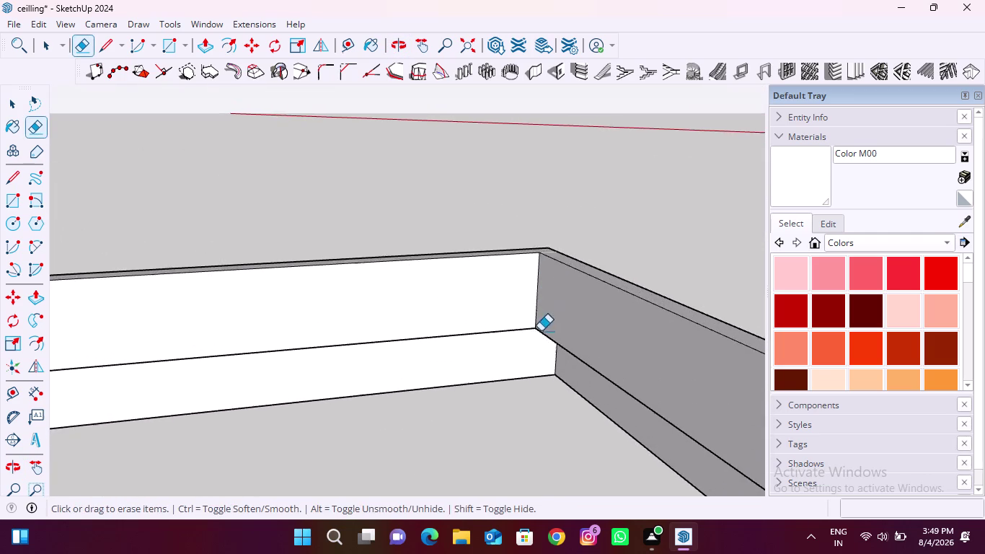
middle_drag(511, 370, 568, 444)
scroll(down, 3)
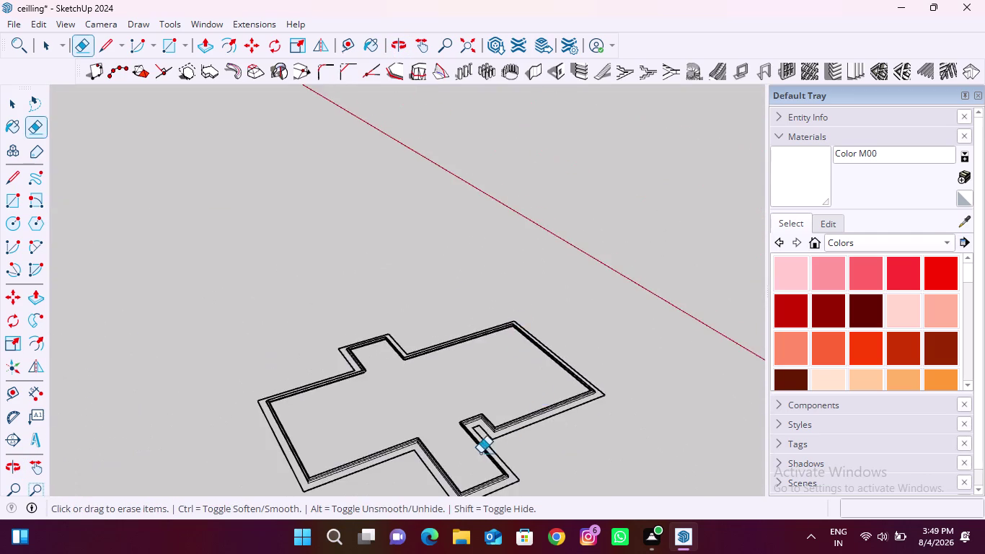
Orbit into the notched corner to view the notch from inside and outside.
scroll(up, 3)
scroll(up, 3)
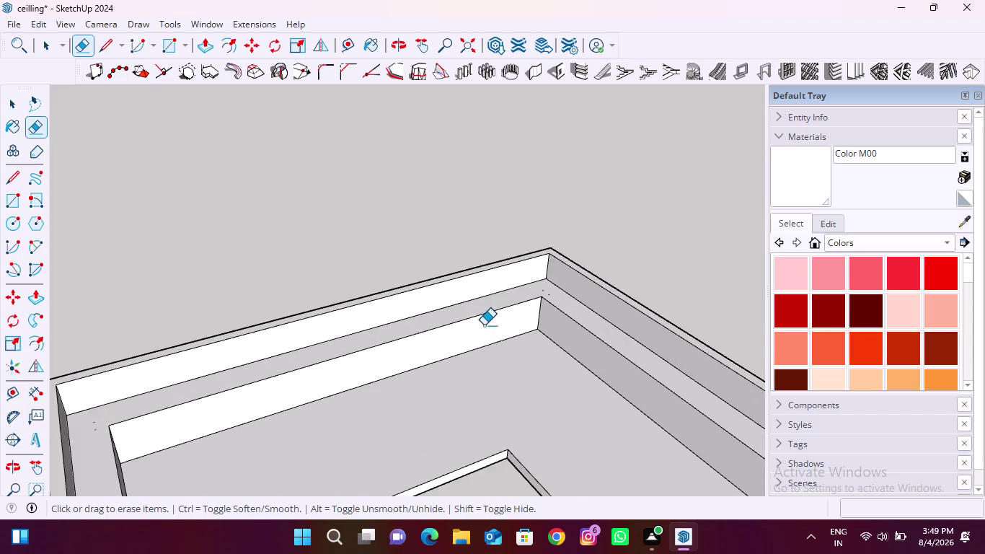
scroll(down, 3)
scroll(up, 3)
middle_drag(207, 397, 434, 334)
scroll(up, 3)
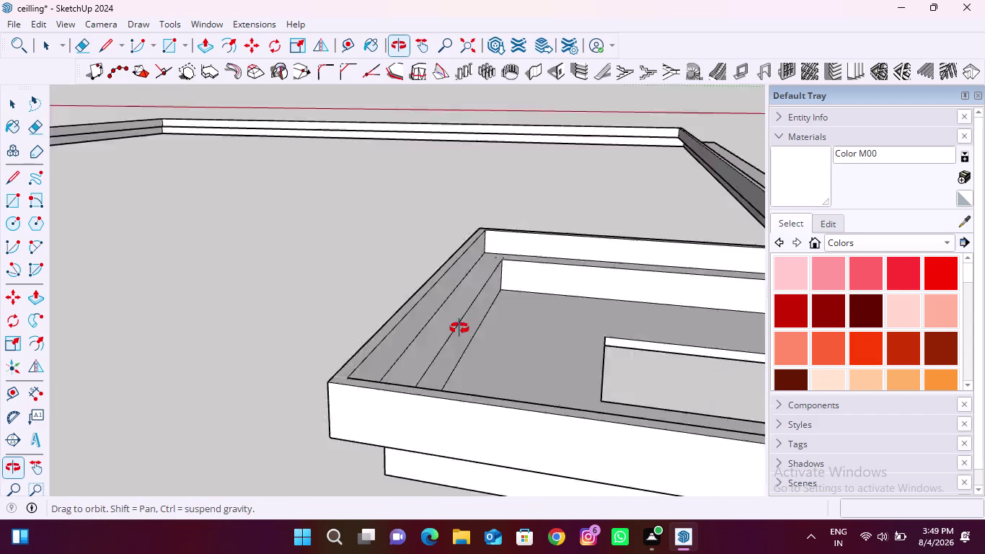
middle_drag(435, 334, 460, 328)
scroll(down, 3)
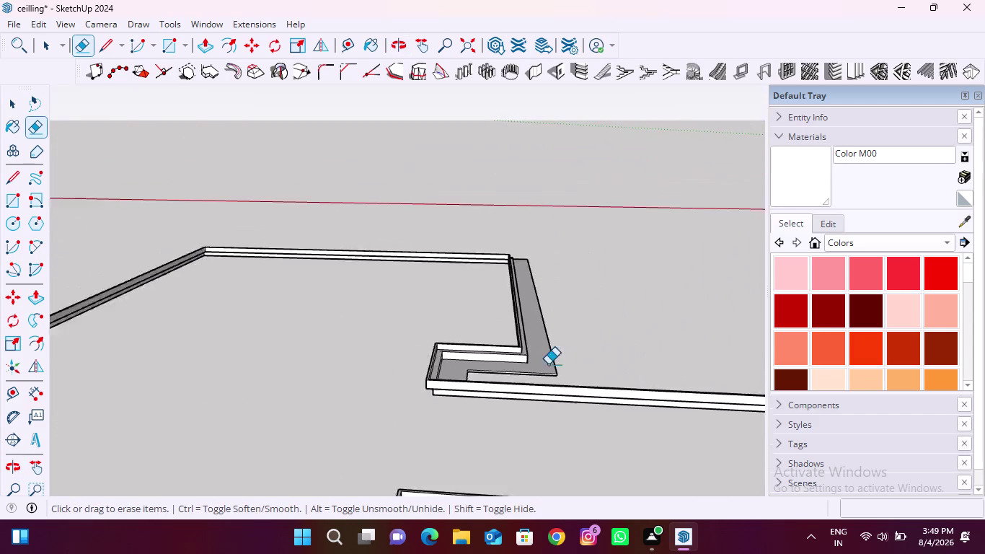
scroll(down, 3)
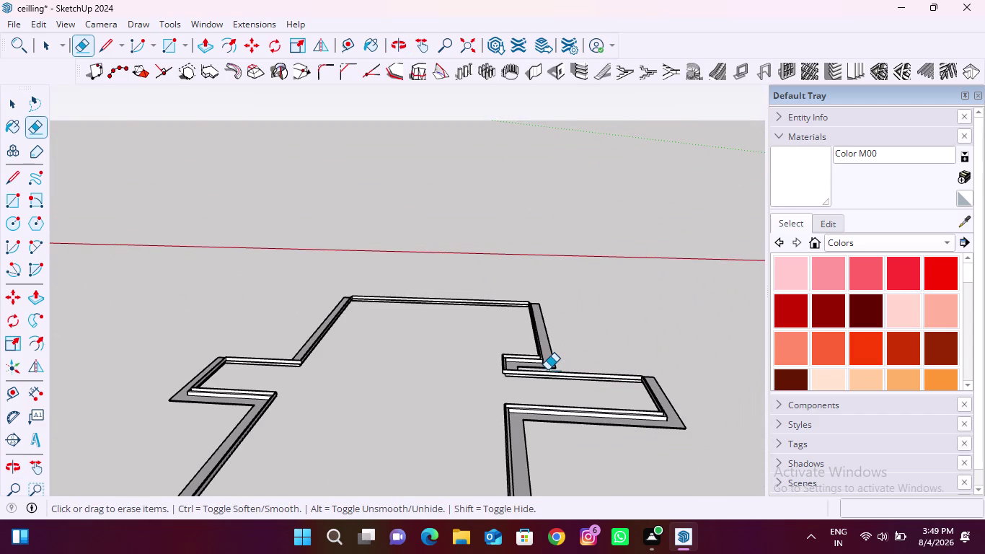